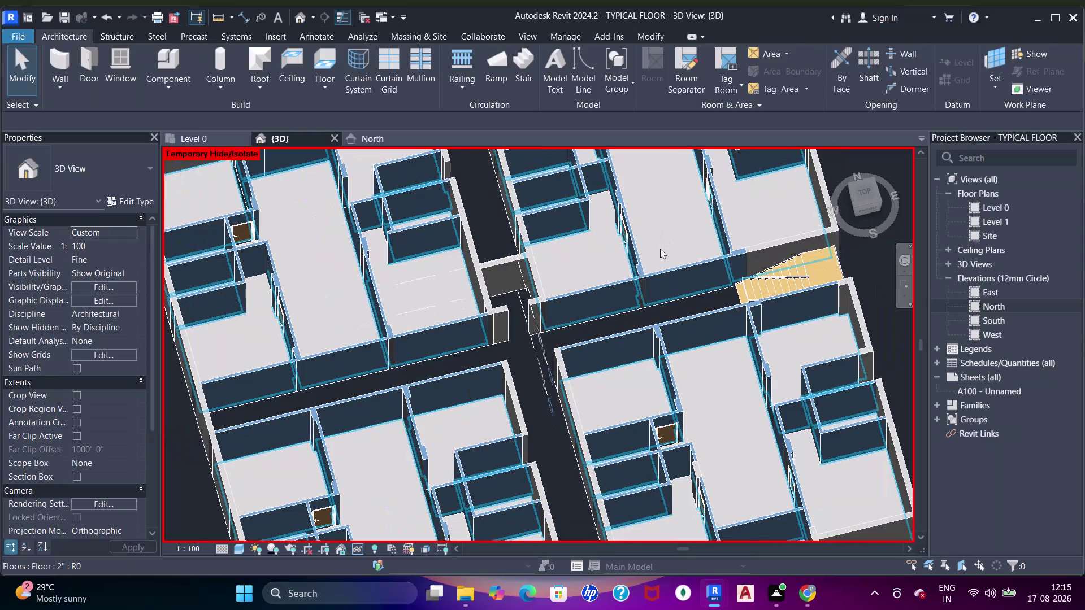
Pan and zoom around the isolated 3D floor model, selecting a floor slab.
middle_drag(654, 275, 651, 287)
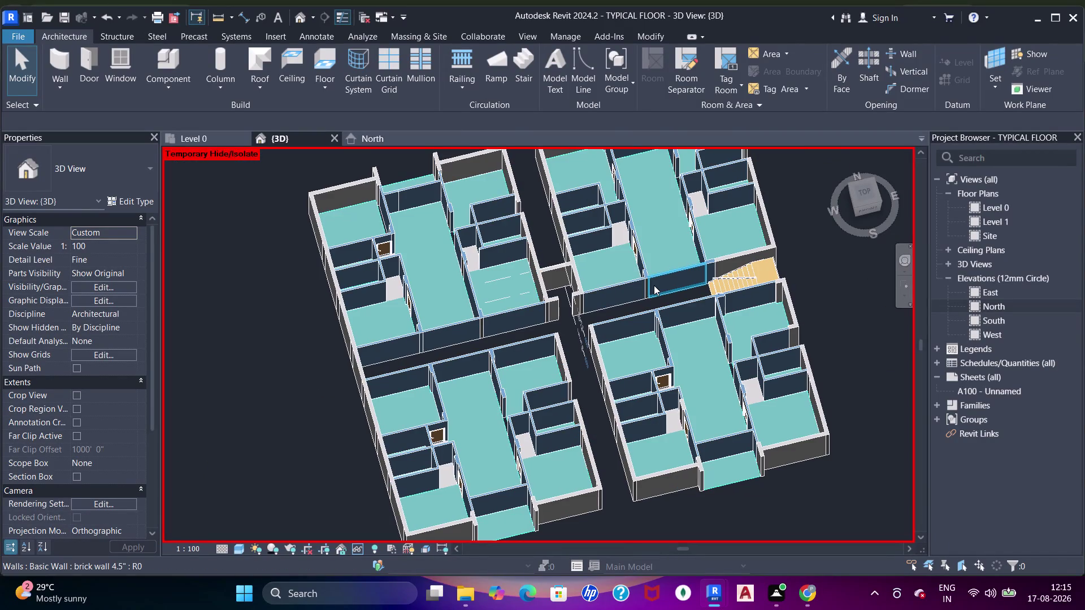
click(620, 234)
scroll(up, 3)
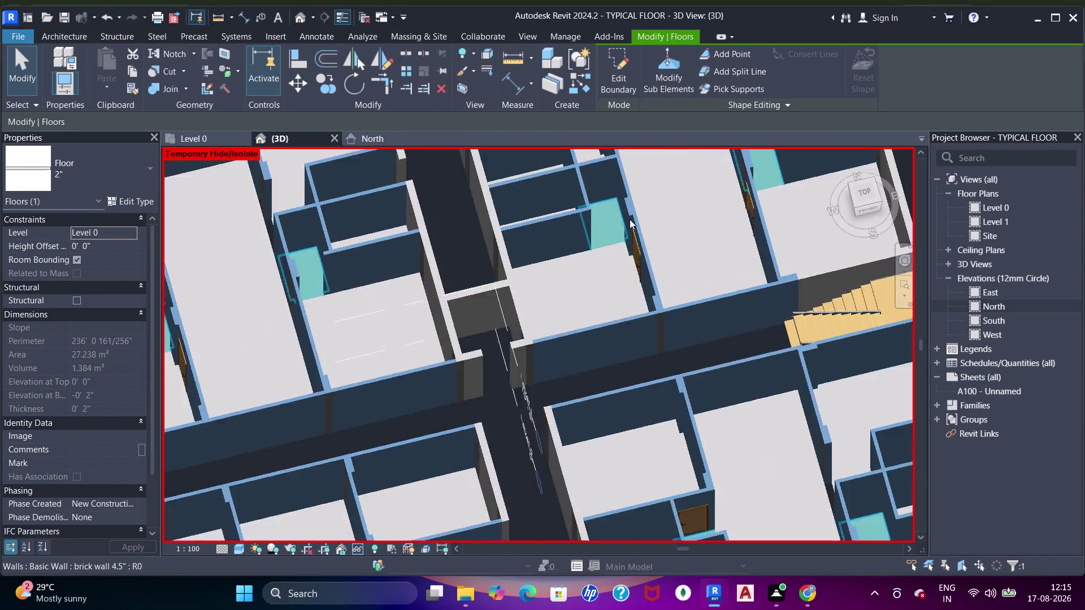
scroll(up, 3)
key(Escape)
scroll(up, 3)
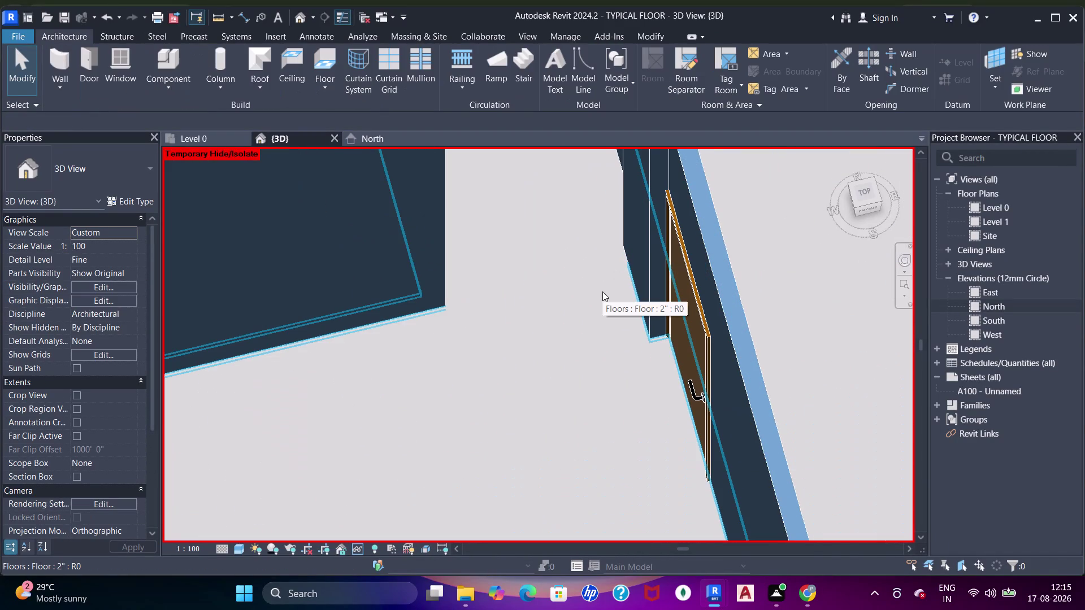
Start joining geometry and save the project from the reminder dialog.
key(j)
key(j)
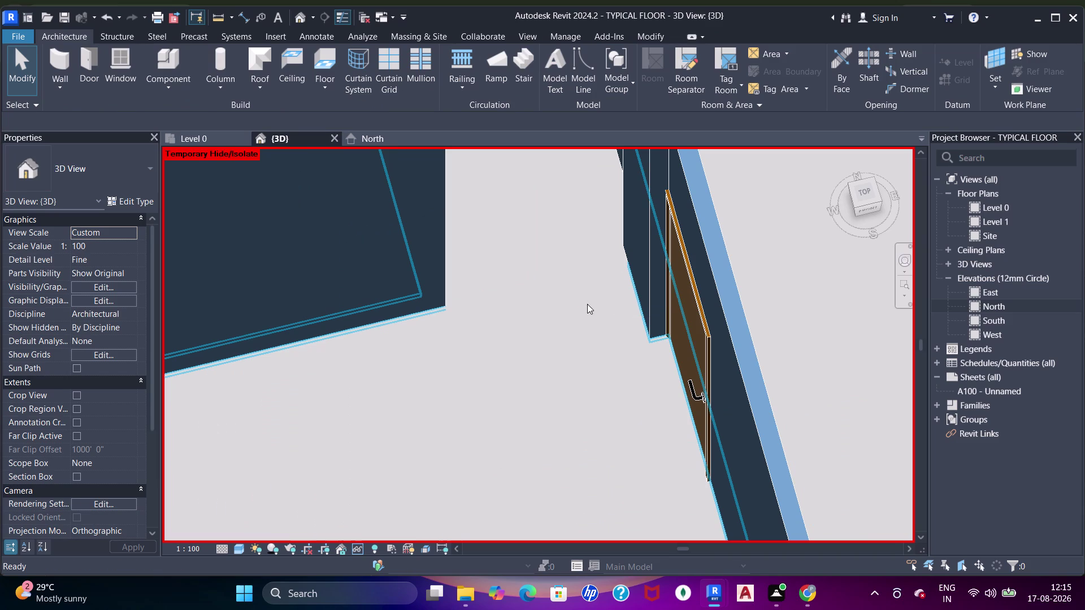
key(j)
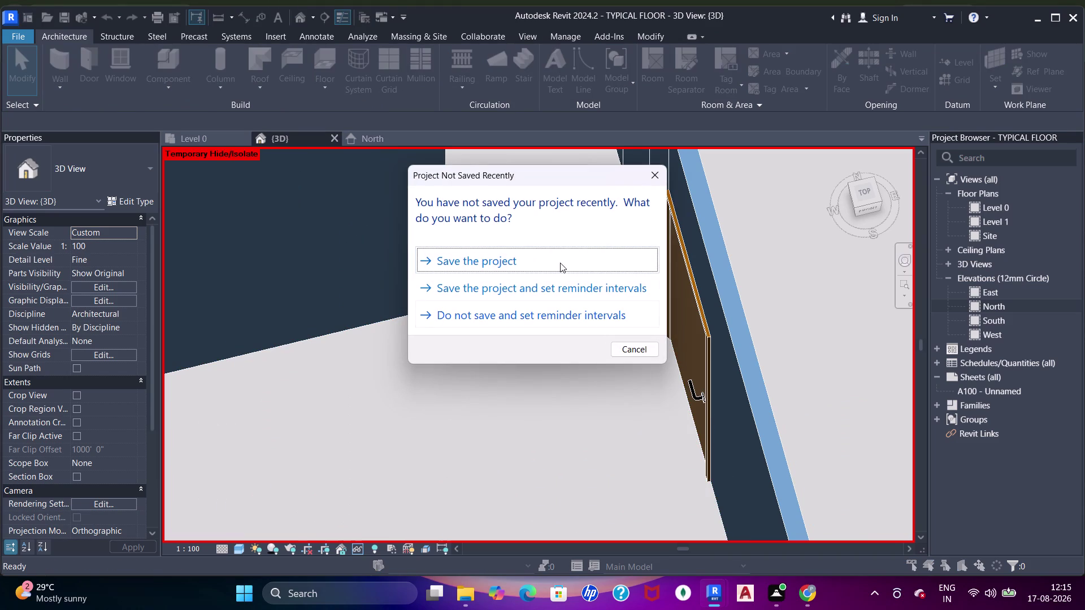
click(560, 263)
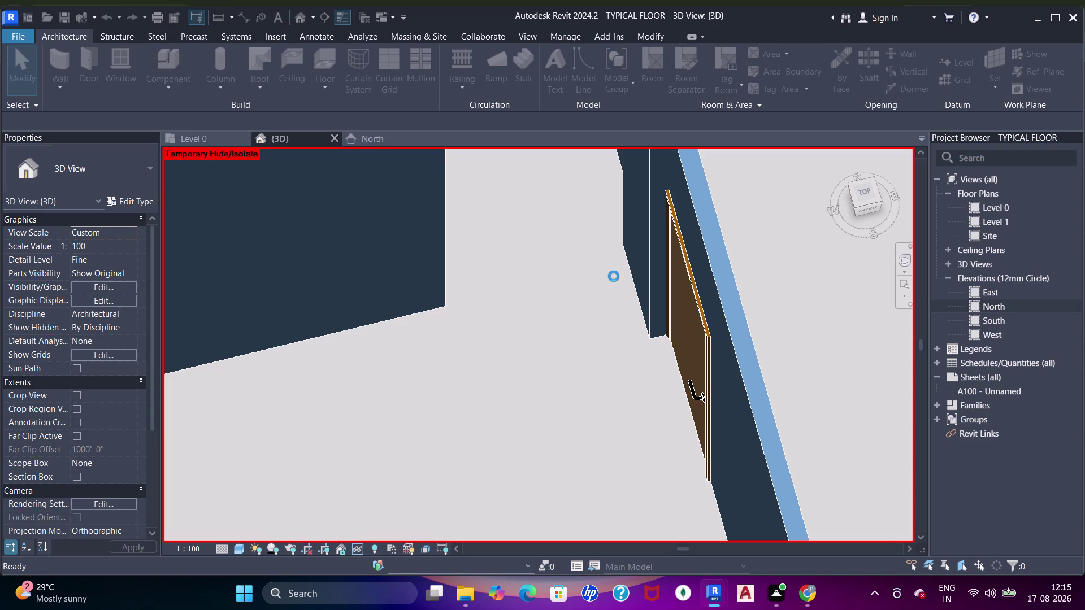
Join the floor slabs to the walls, exit Join, and open the Level 0 plan.
scroll(down, 3)
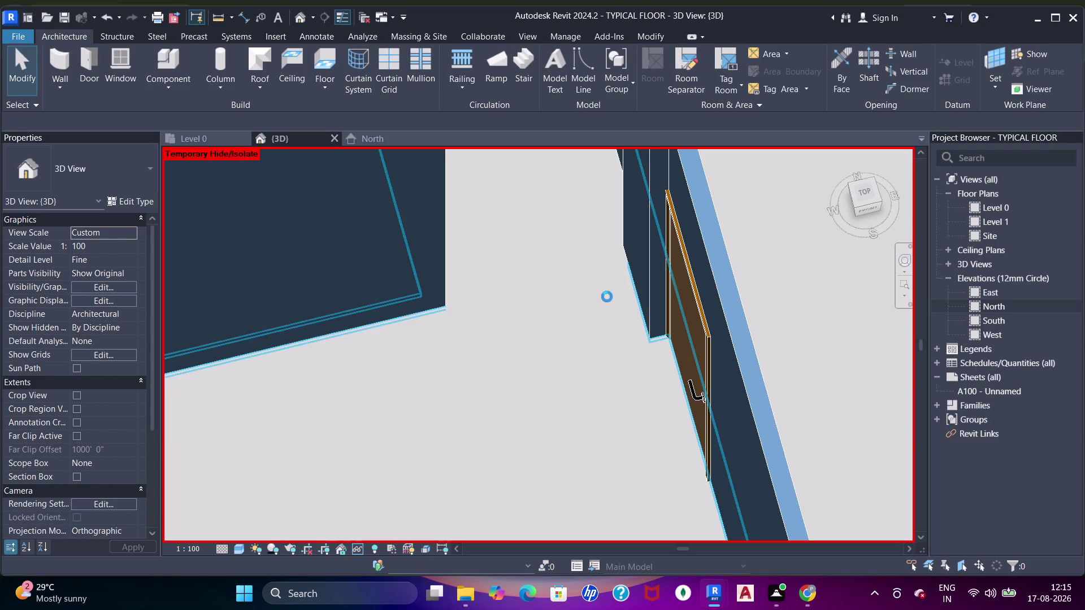
scroll(down, 3)
click(635, 256)
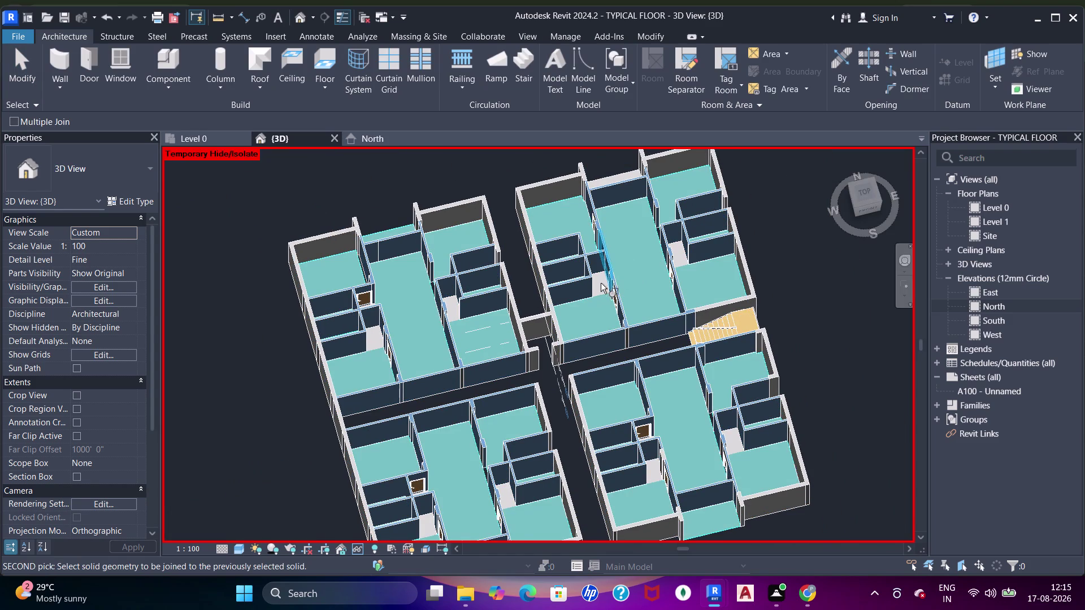
scroll(up, 3)
click(608, 324)
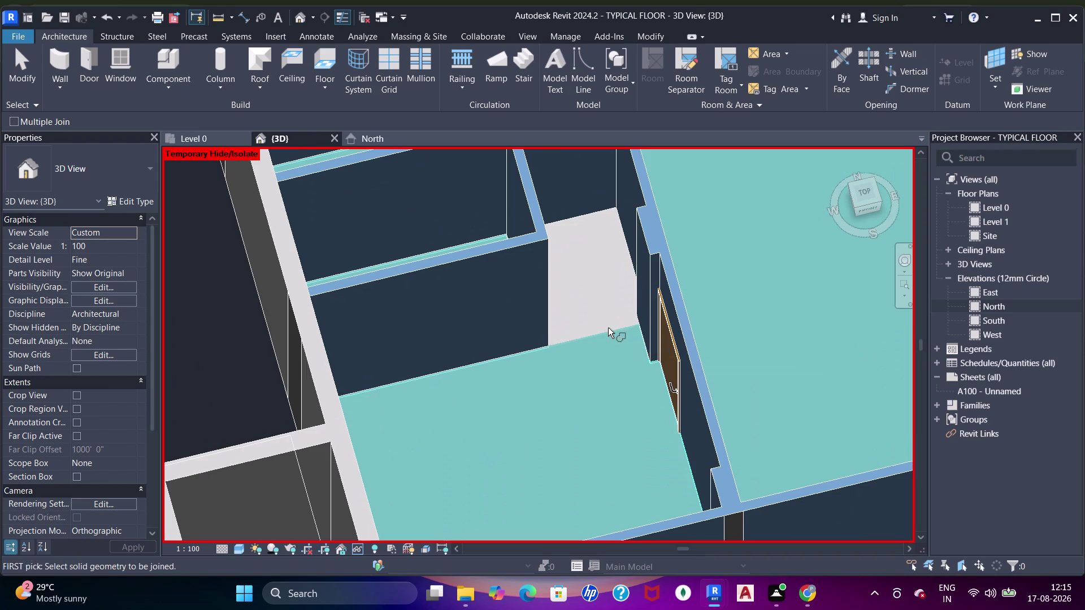
scroll(down, 3)
scroll(down, 3)
key(Escape)
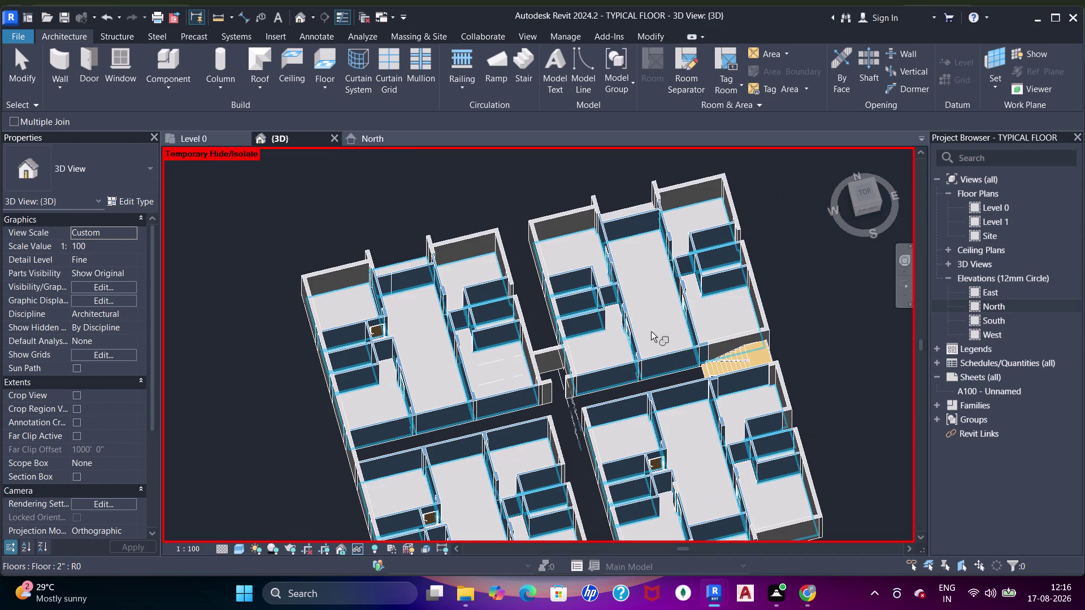
key(Escape)
key(Escape)
key(Escape)
click(195, 136)
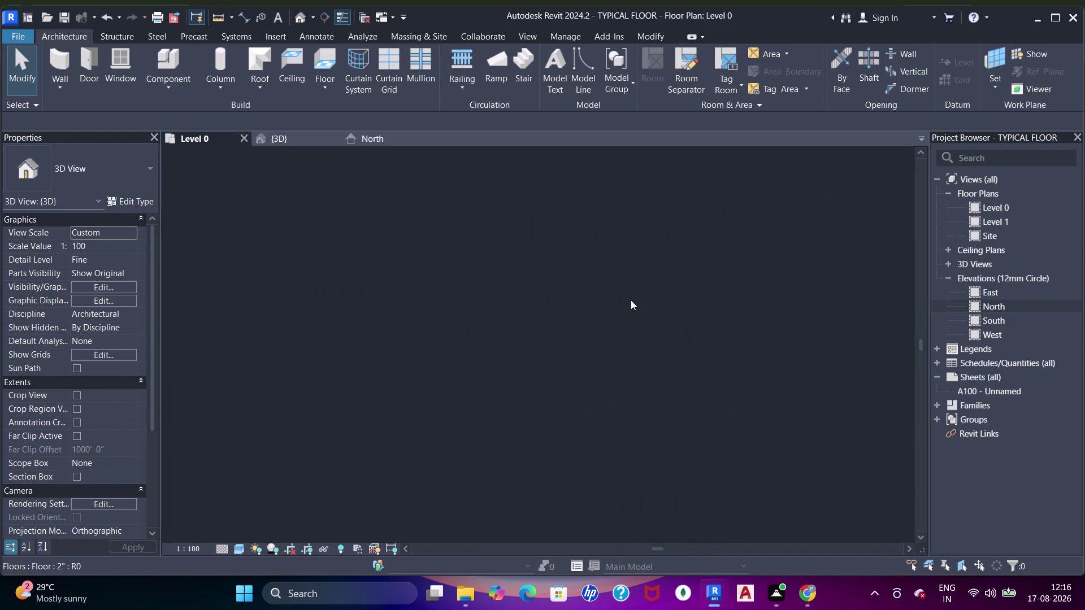
scroll(down, 3)
middle_drag(408, 315, 445, 341)
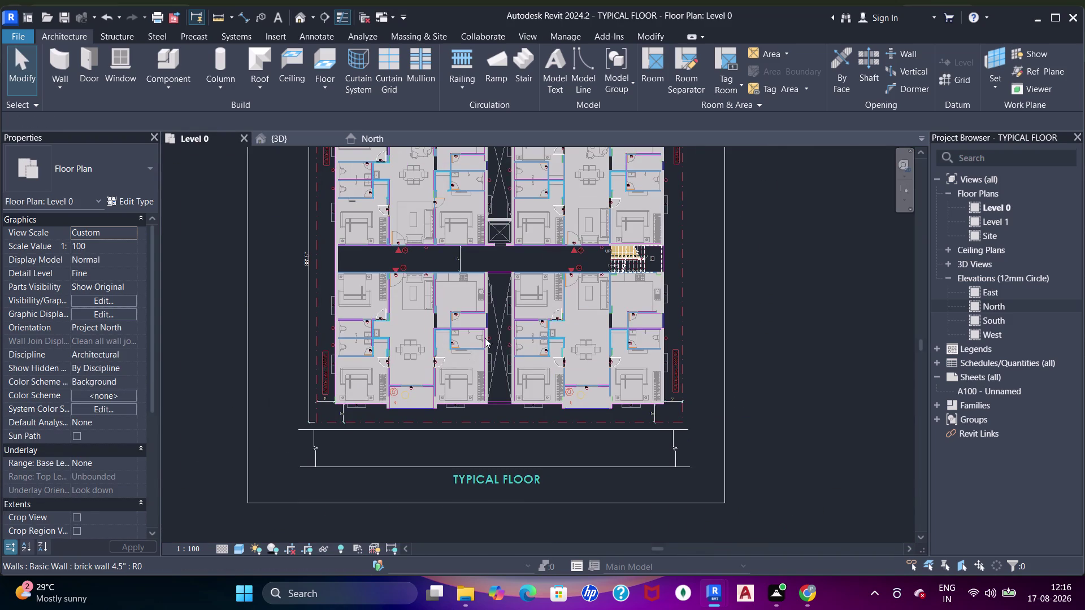
text(vg)
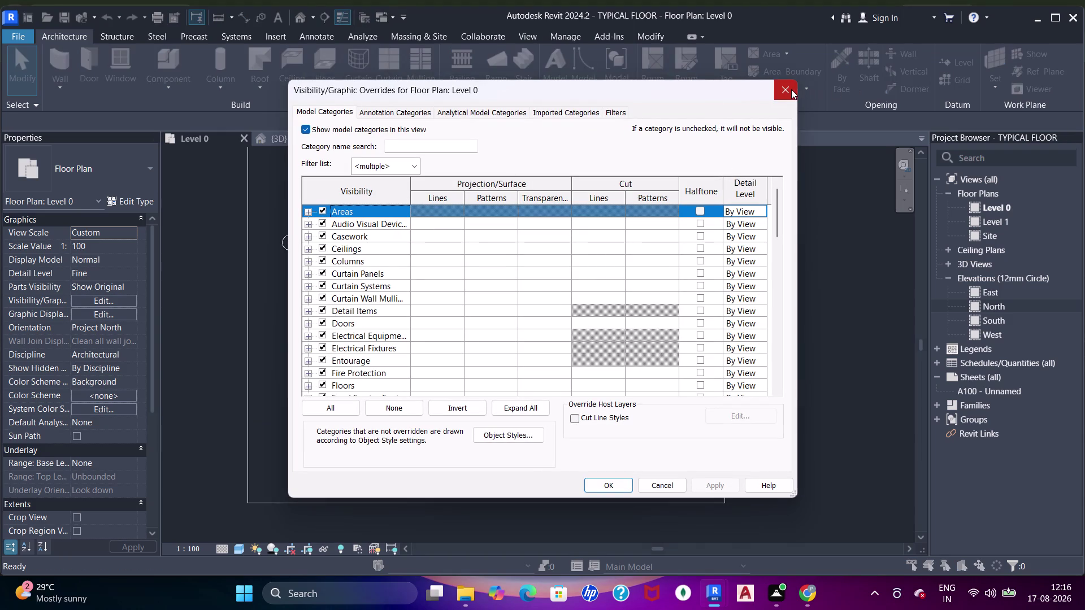
click(791, 89)
scroll(up, 3)
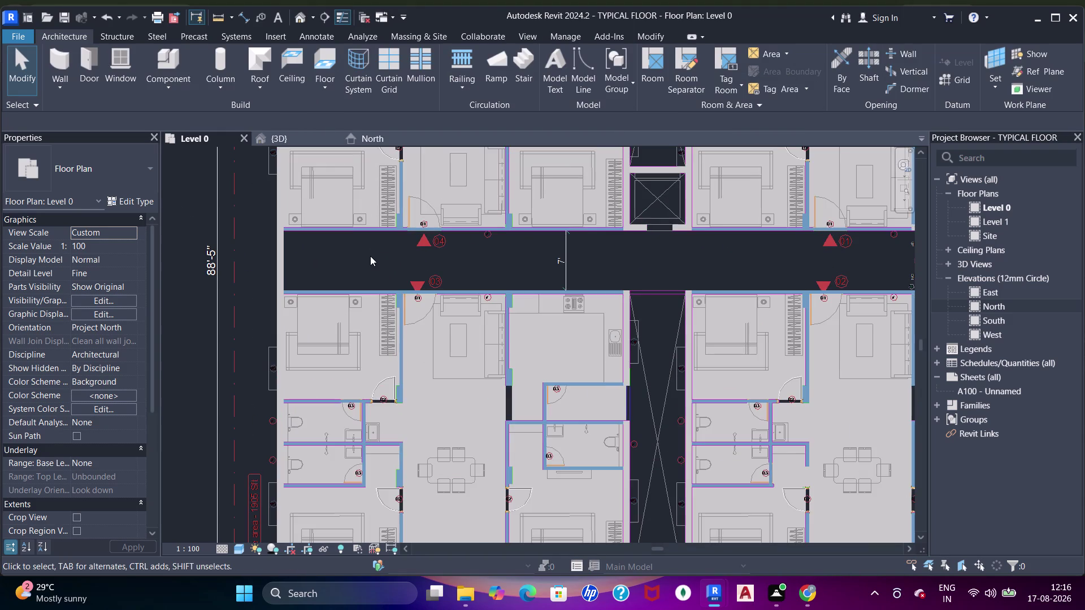
middle_drag(402, 259, 375, 276)
middle_drag(530, 272, 523, 278)
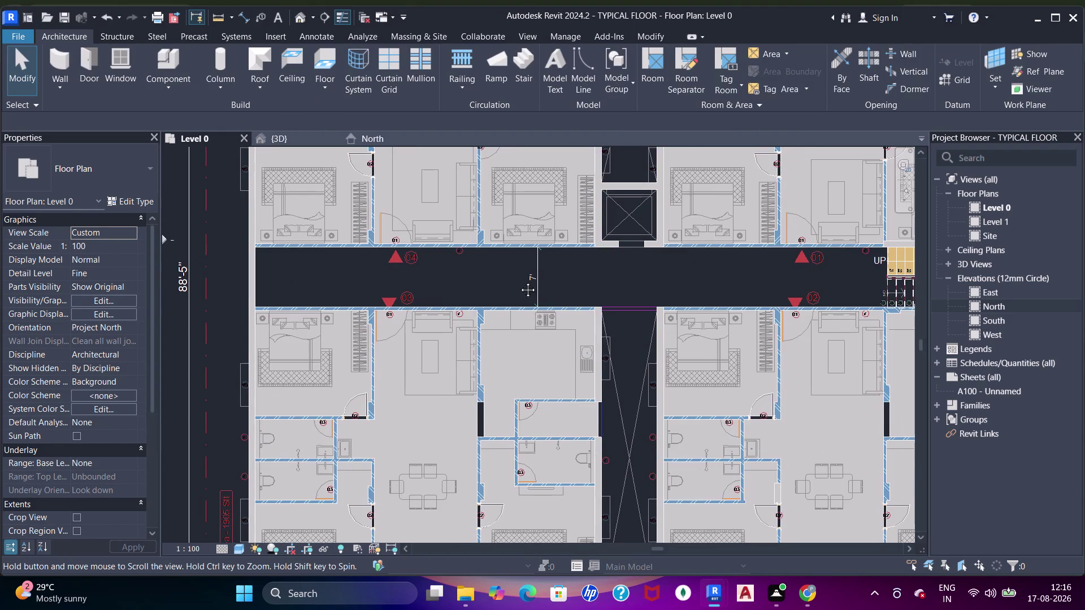
middle_drag(523, 278, 457, 348)
scroll(down, 3)
middle_drag(447, 306, 472, 321)
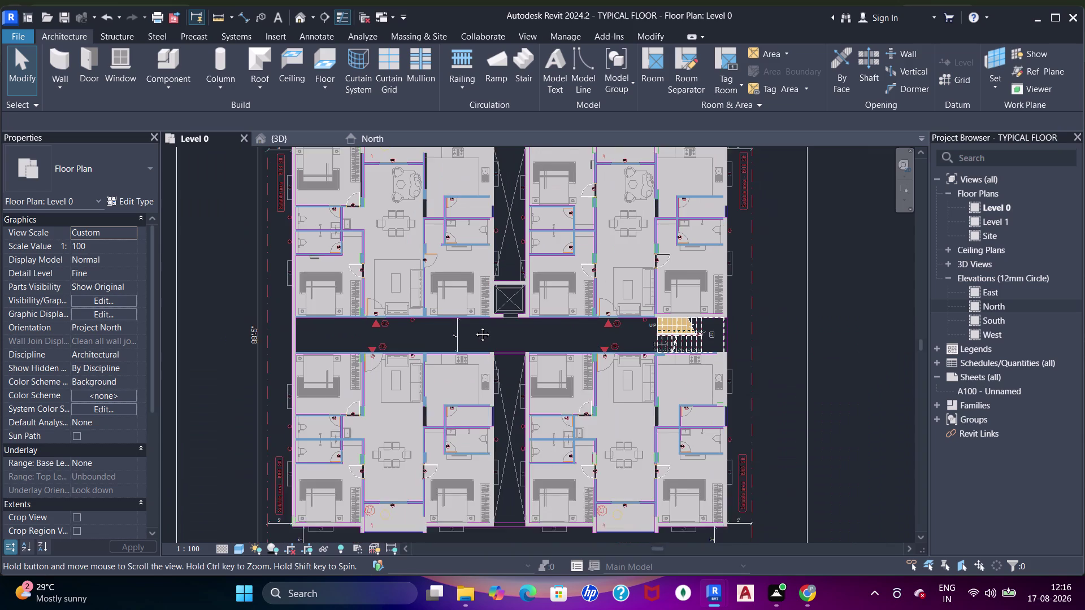
middle_drag(472, 321, 475, 328)
click(283, 143)
scroll(down, 3)
middle_drag(480, 304, 669, 168)
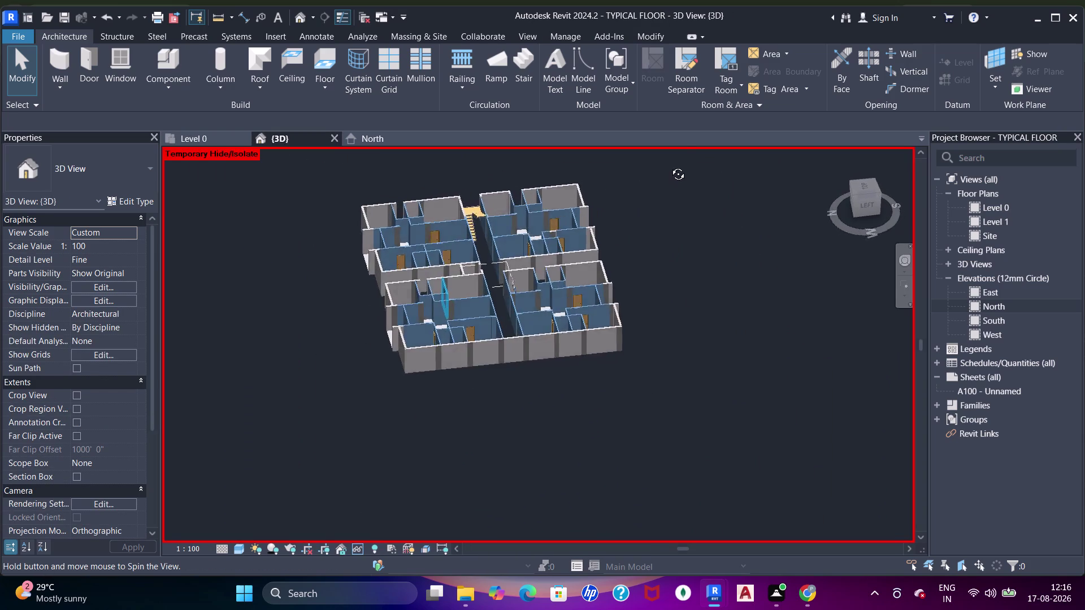
middle_drag(668, 167, 463, 231)
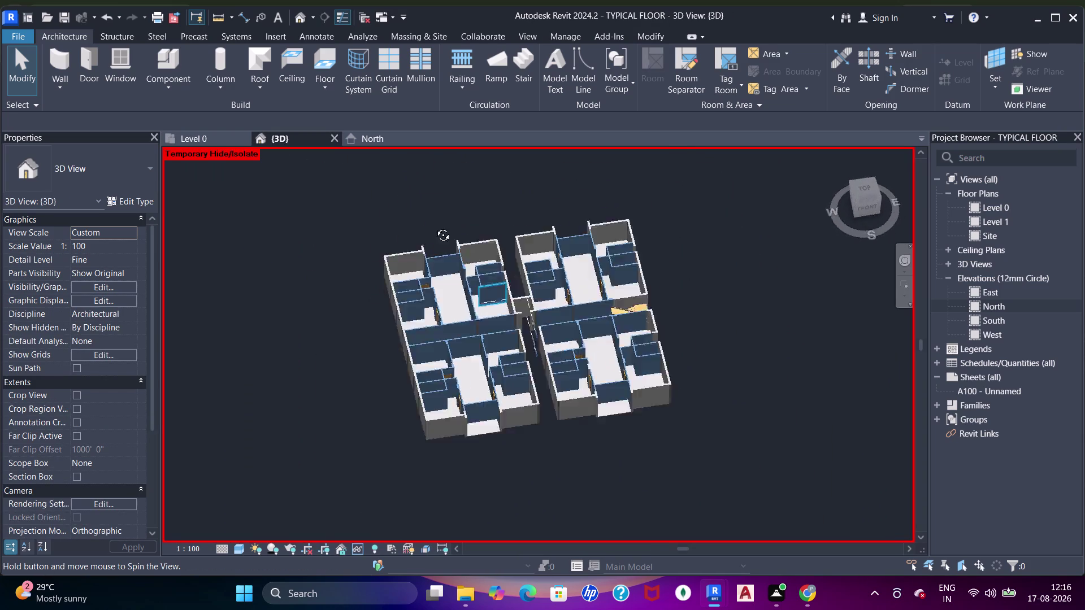
middle_drag(464, 231, 358, 190)
middle_drag(590, 358, 470, 249)
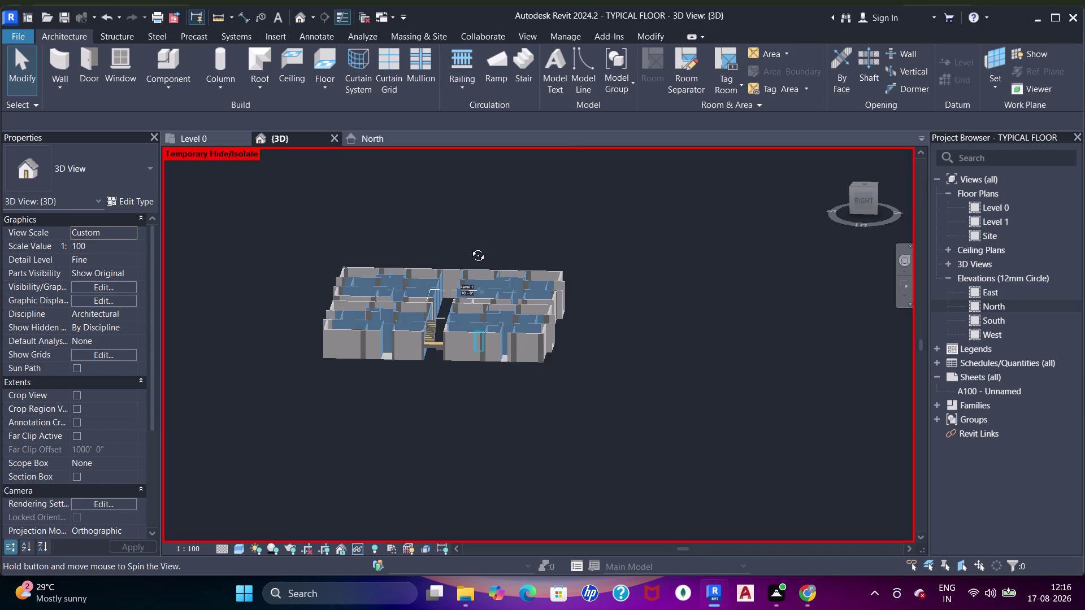
middle_drag(470, 250, 483, 207)
middle_drag(479, 237, 482, 243)
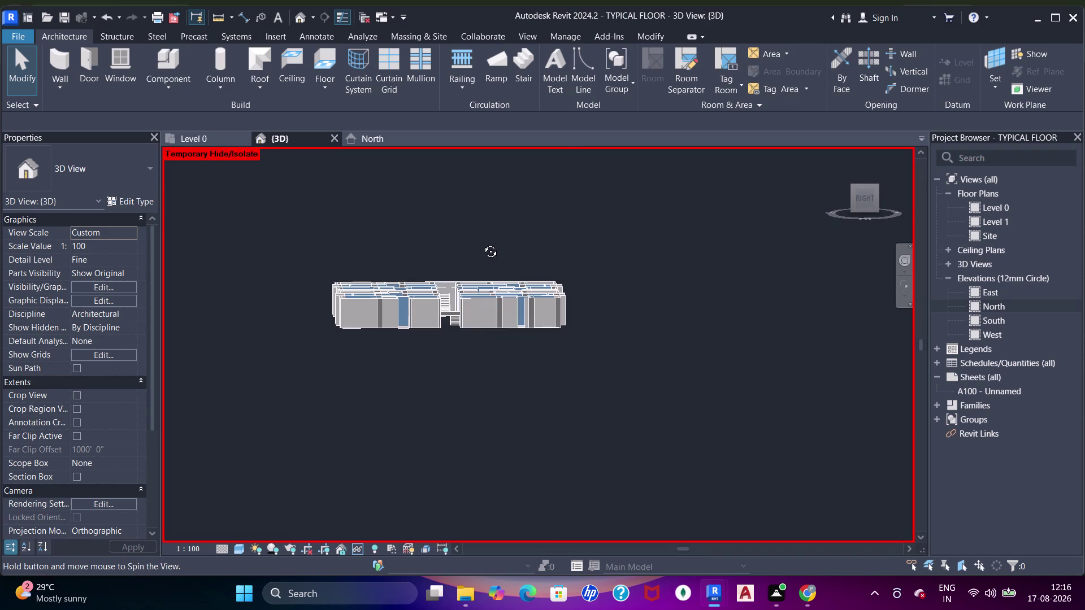
middle_drag(482, 242, 477, 329)
middle_drag(432, 348, 536, 365)
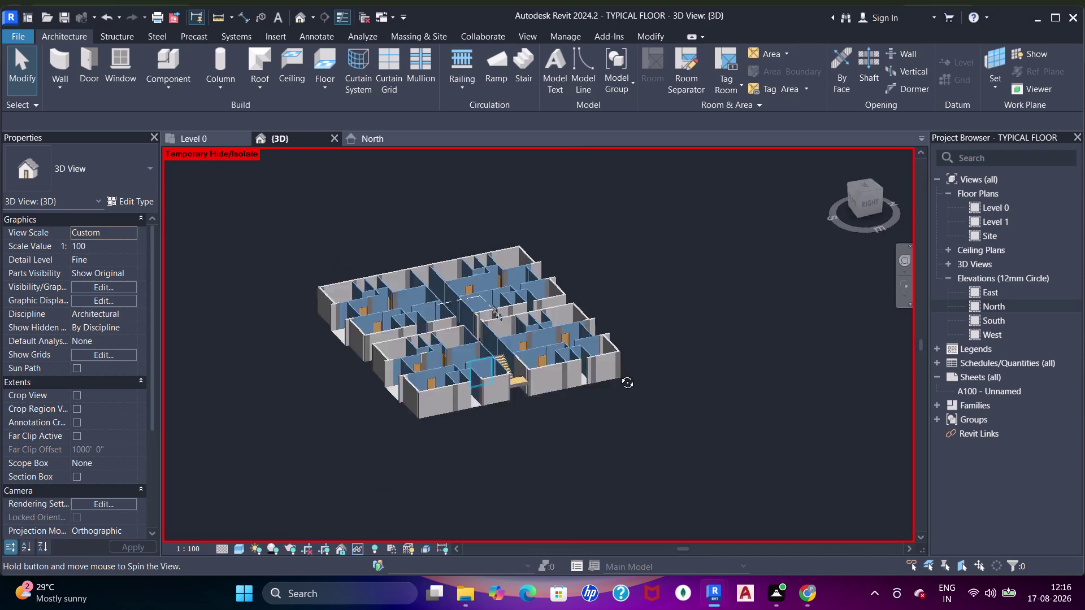
middle_drag(537, 366, 760, 344)
click(175, 130)
click(187, 137)
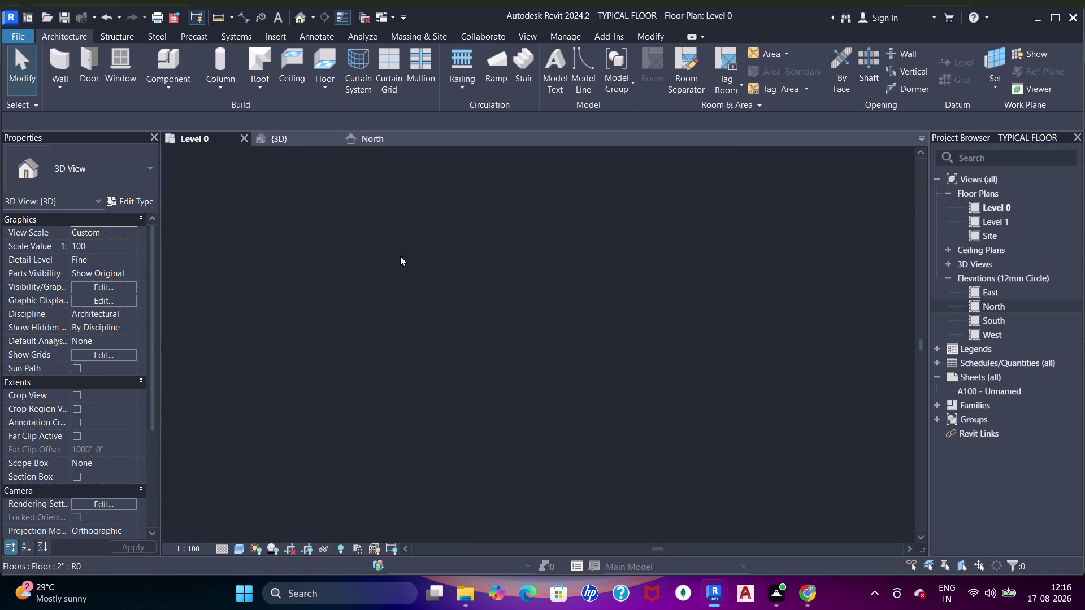
In Visibility/Graphics (VG), filter categories by 'flo', uncheck Floors, and confirm.
text(vg)
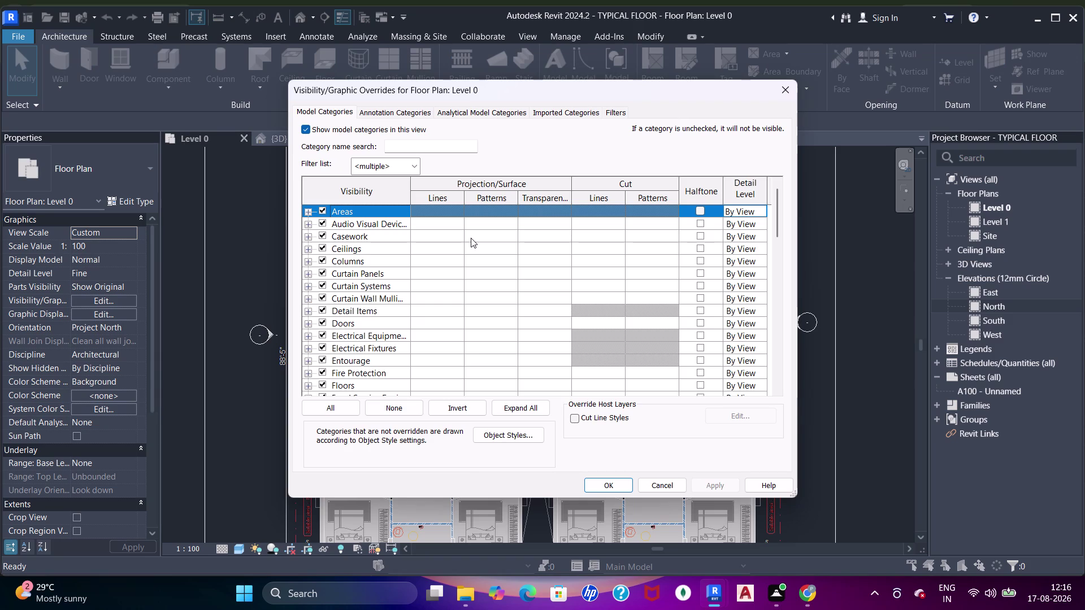
click(447, 145)
key(f)
key(k)
key(BackSpace)
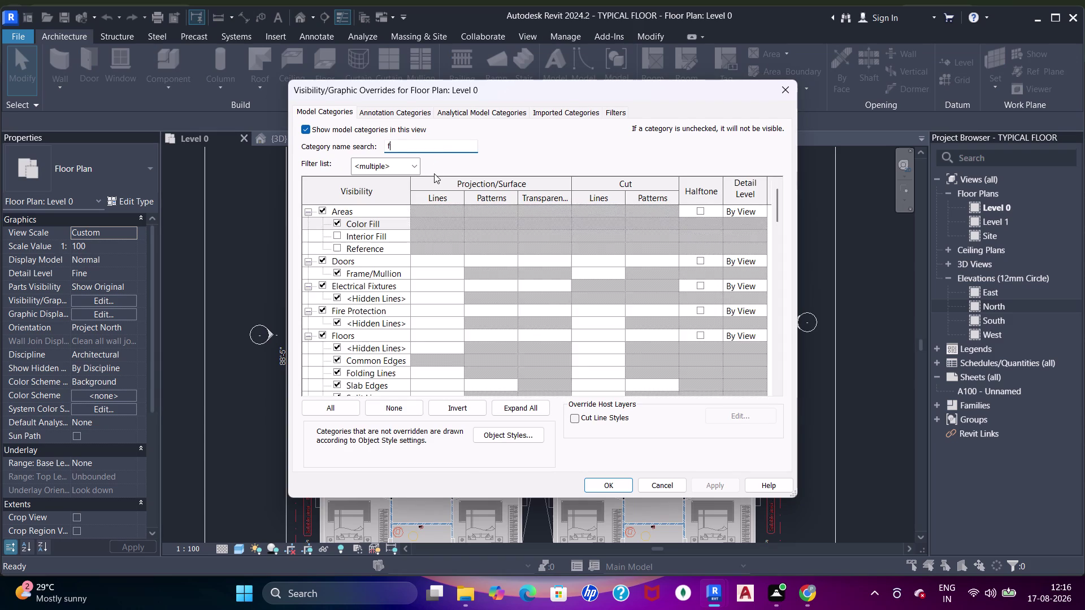
key(l)
key(o)
click(325, 210)
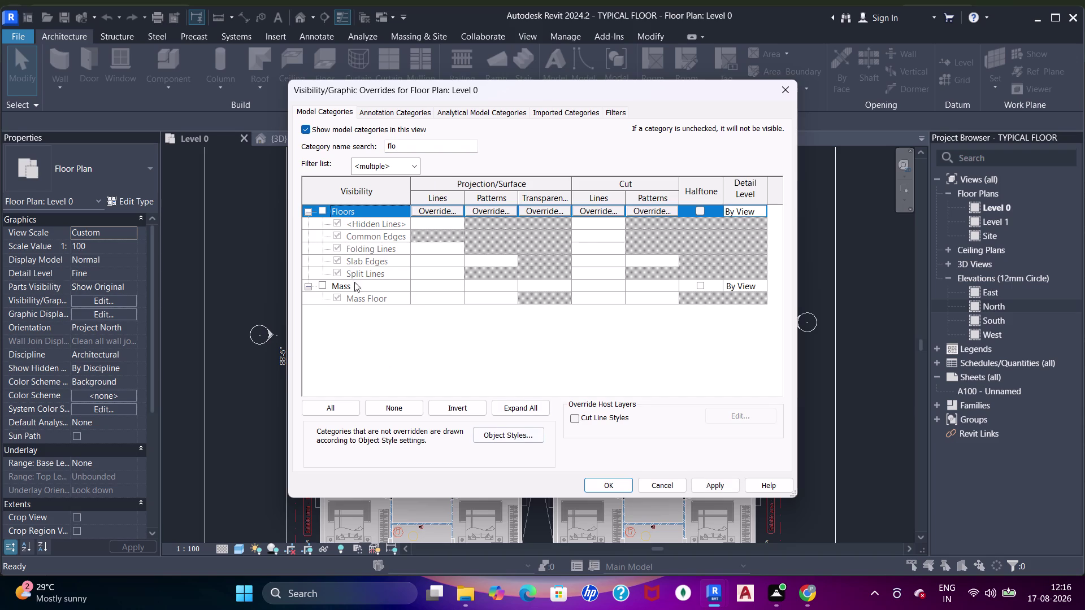
click(606, 490)
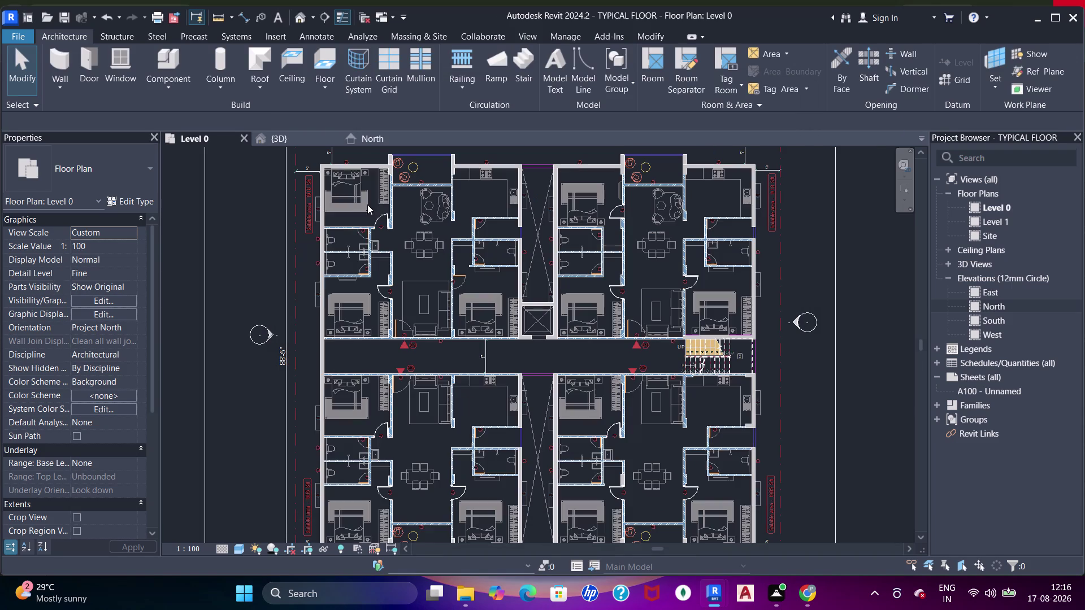
Zoom and pan the Level 0 plan to centre the bathroom entrance door.
scroll(up, 3)
middle_drag(402, 191, 405, 261)
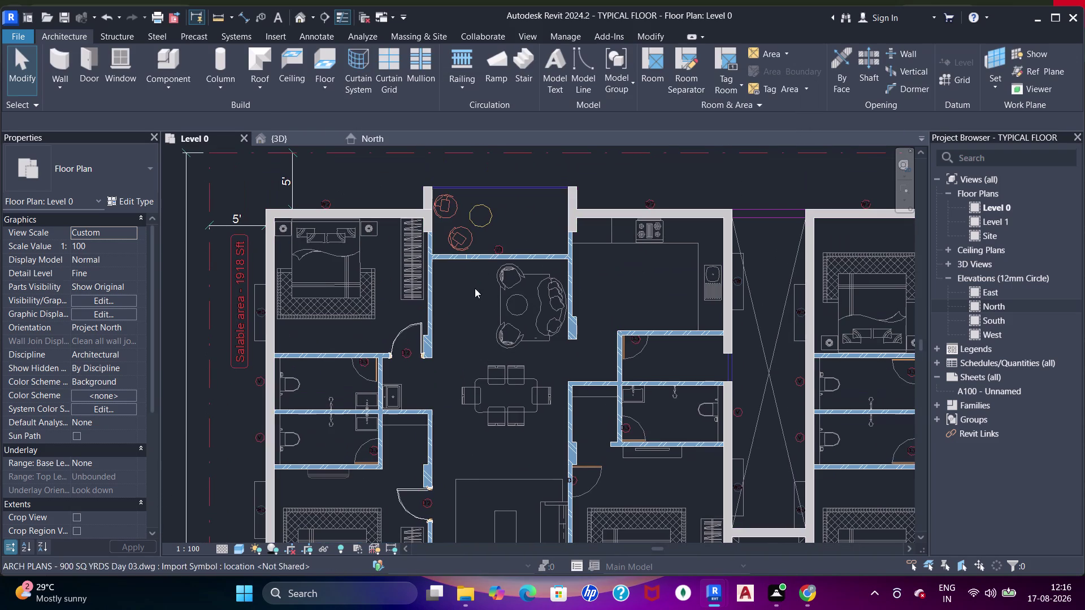
middle_drag(469, 348, 462, 306)
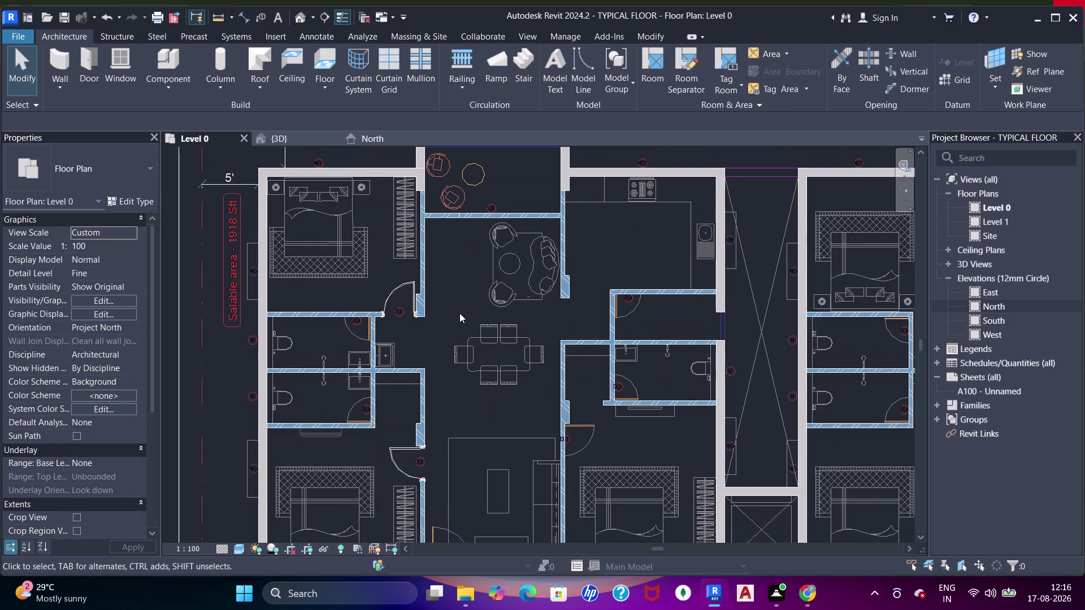
scroll(up, 3)
middle_drag(461, 300, 468, 378)
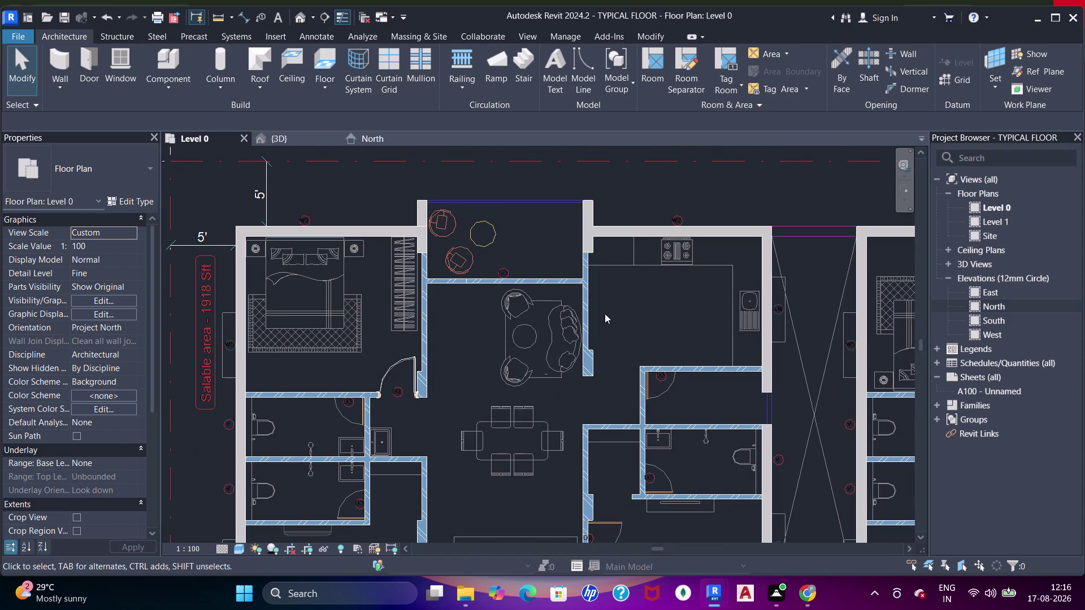
middle_drag(451, 379, 474, 287)
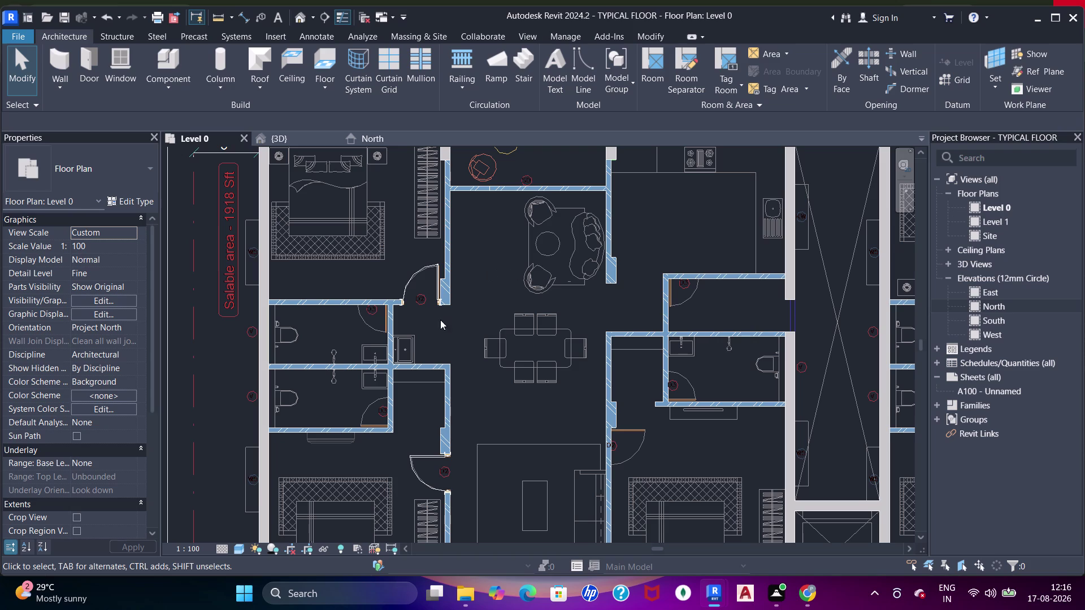
middle_drag(445, 309, 448, 287)
scroll(up, 3)
middle_drag(433, 275, 458, 249)
Clear the selection and start the Door tool with the Doors_IntSgl 3' type.
key(Escape)
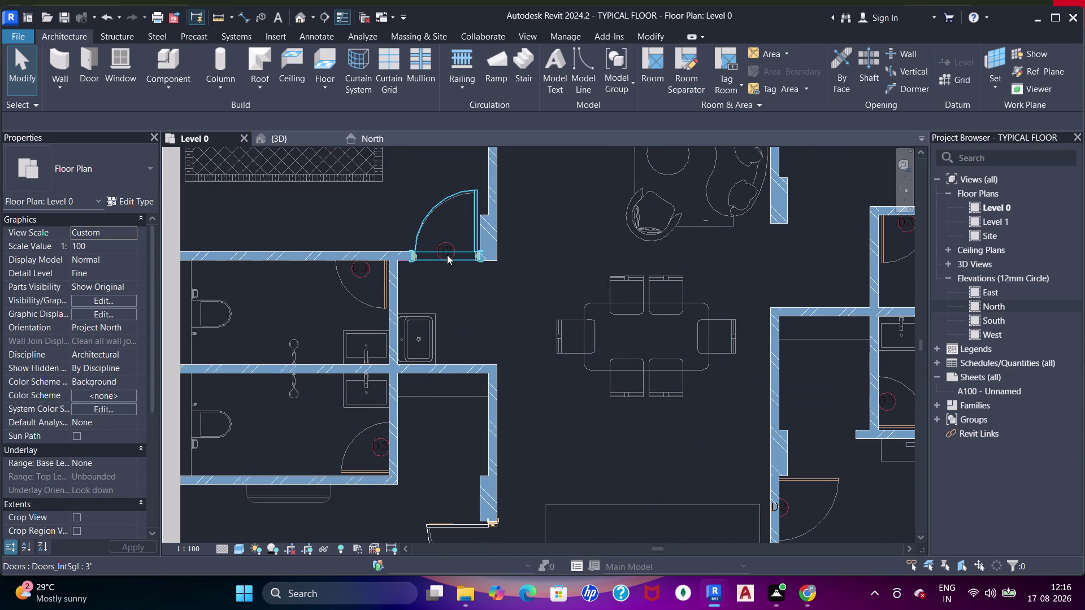
key(Escape)
key(Escape)
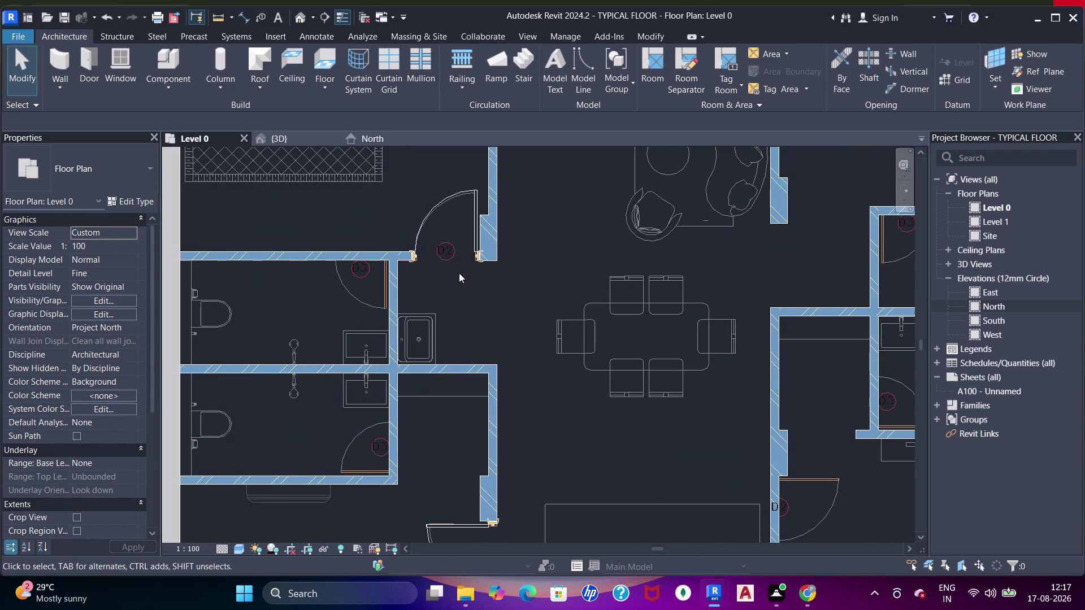
key(w)
key(f)
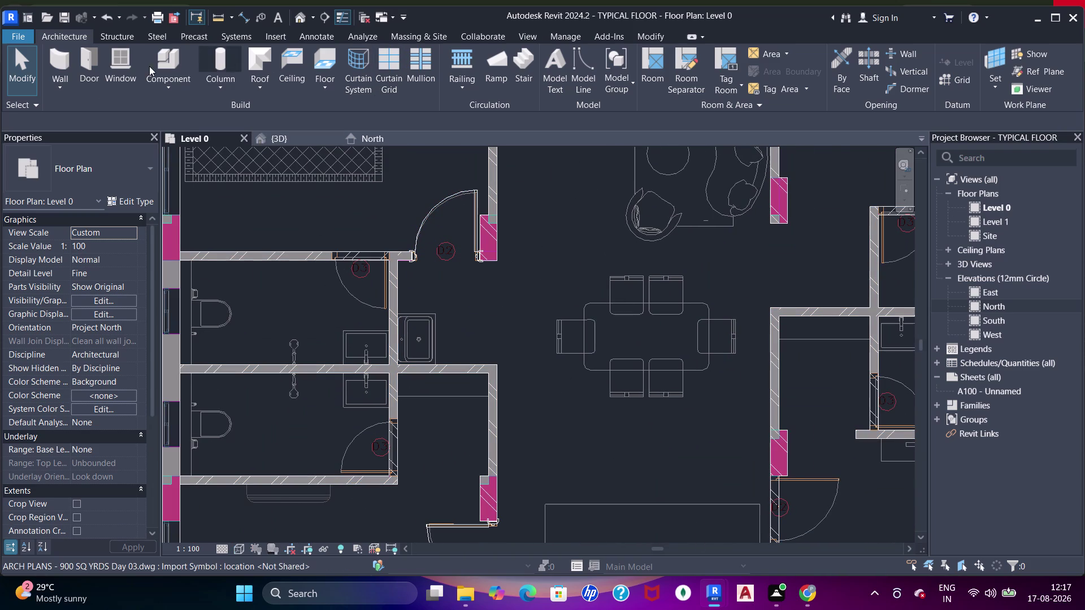
click(126, 63)
key(Escape)
click(87, 60)
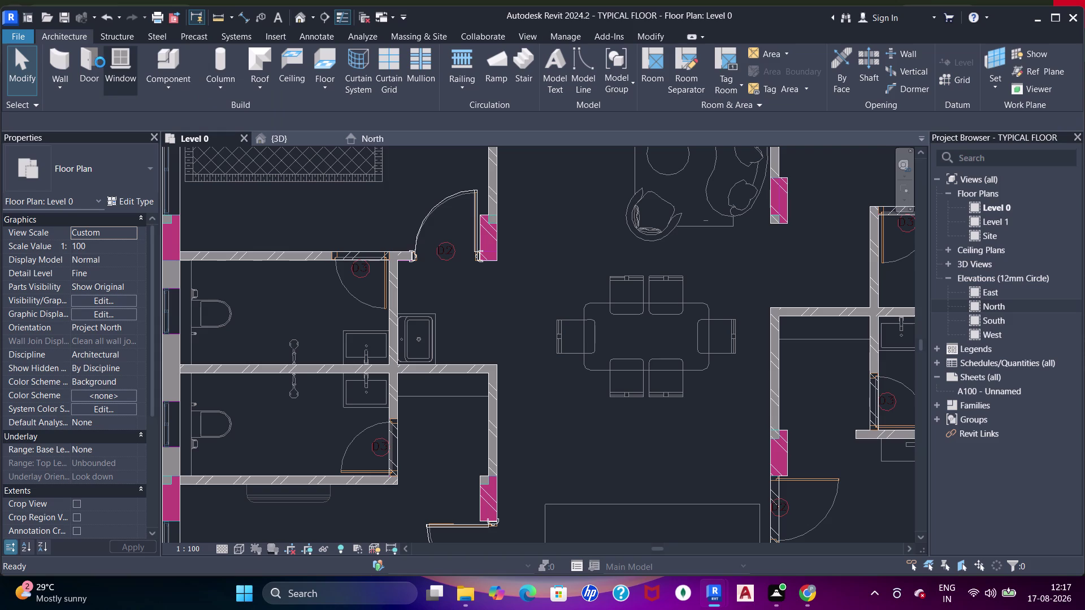
key(Escape)
key(Escape)
click(87, 59)
click(138, 202)
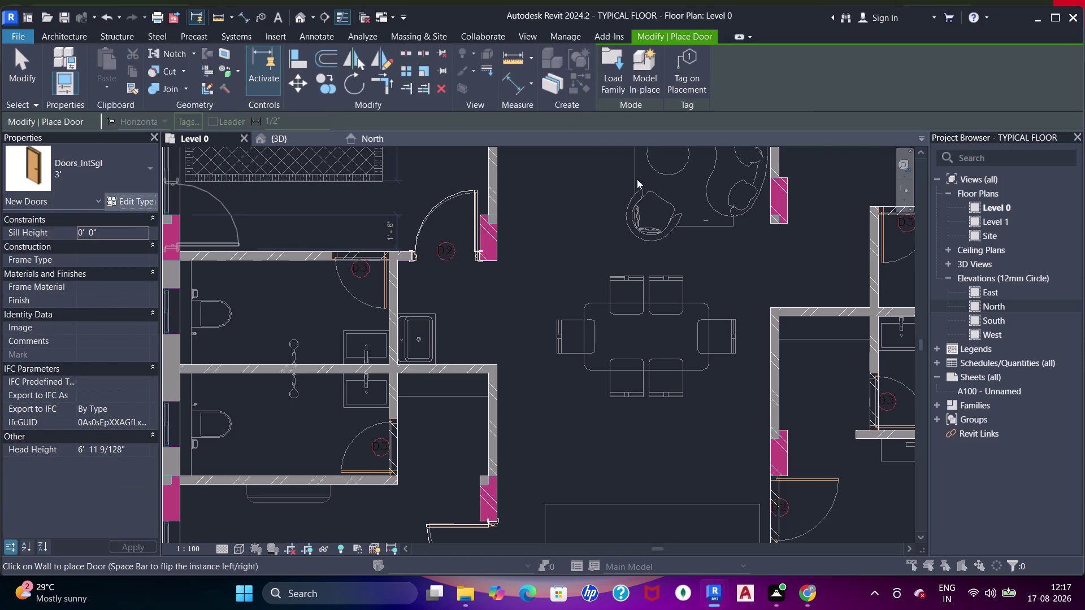
Duplicate the door type as 2'6" with a Width of 2'6".
click(843, 128)
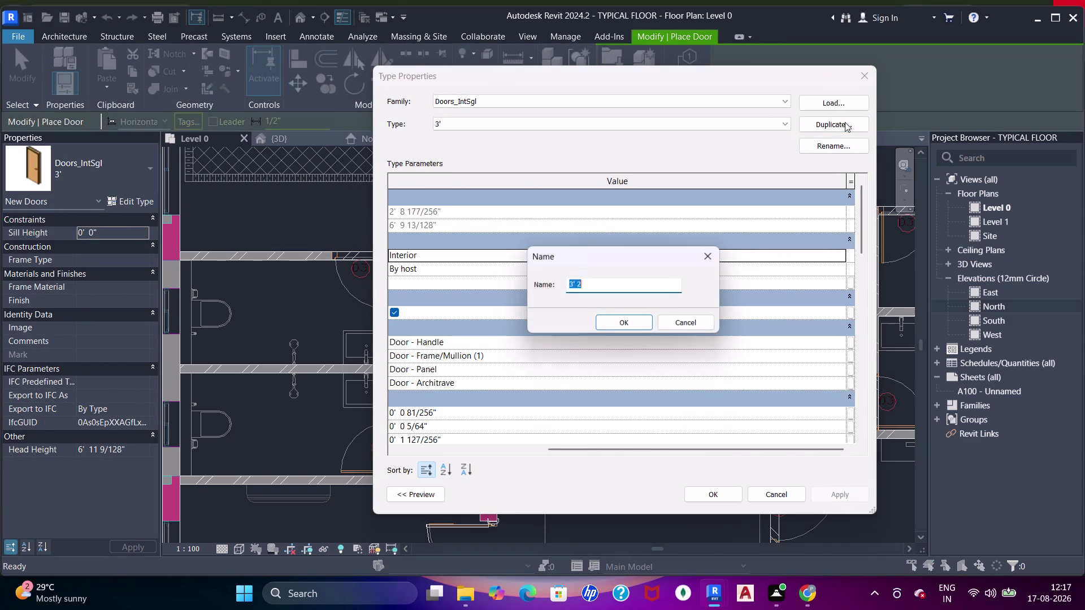
text(2'6")
key(Return)
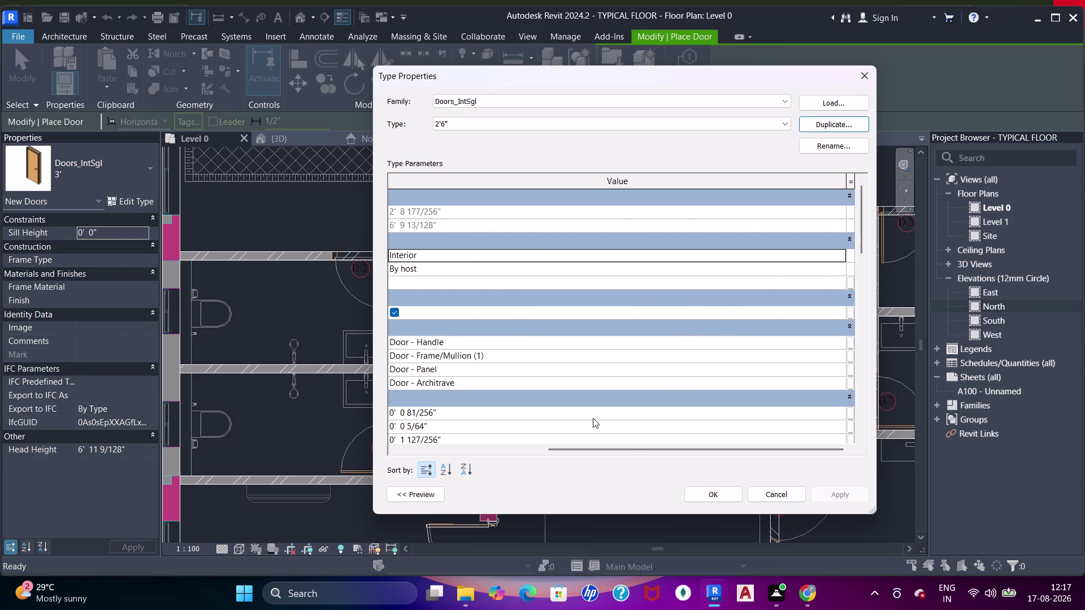
drag(583, 453, 420, 450)
scroll(down, 3)
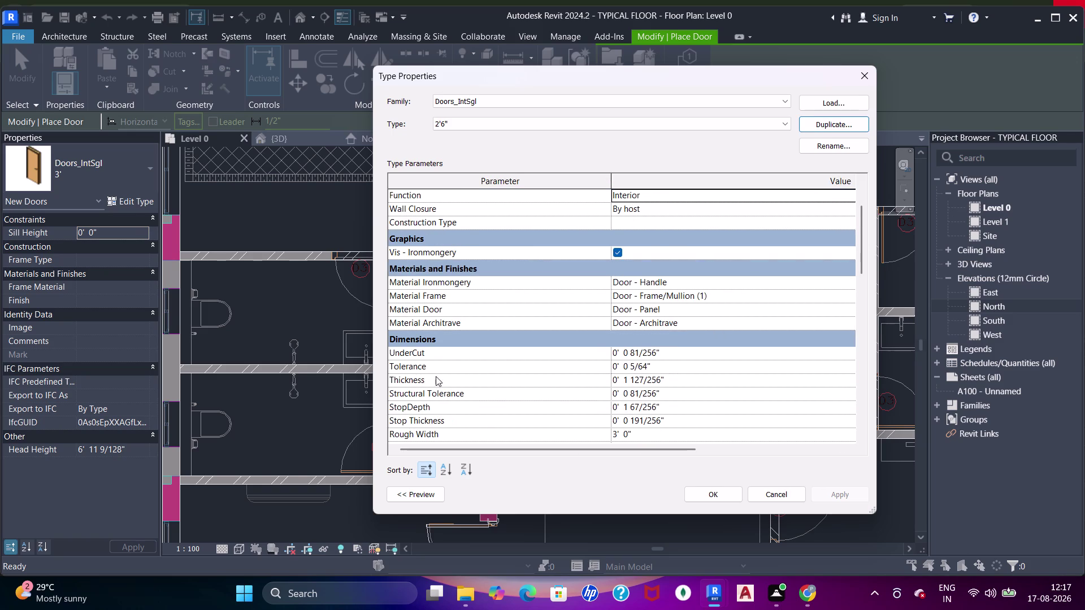
scroll(down, 3)
click(644, 368)
text(2)
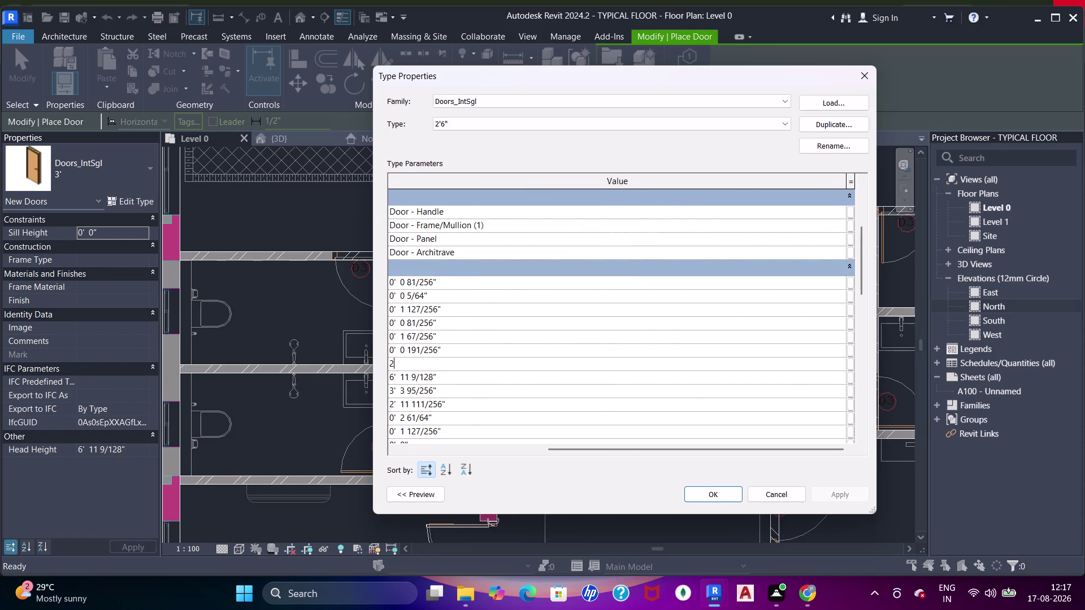
text('6")
key(Return)
click(859, 492)
click(712, 487)
click(740, 495)
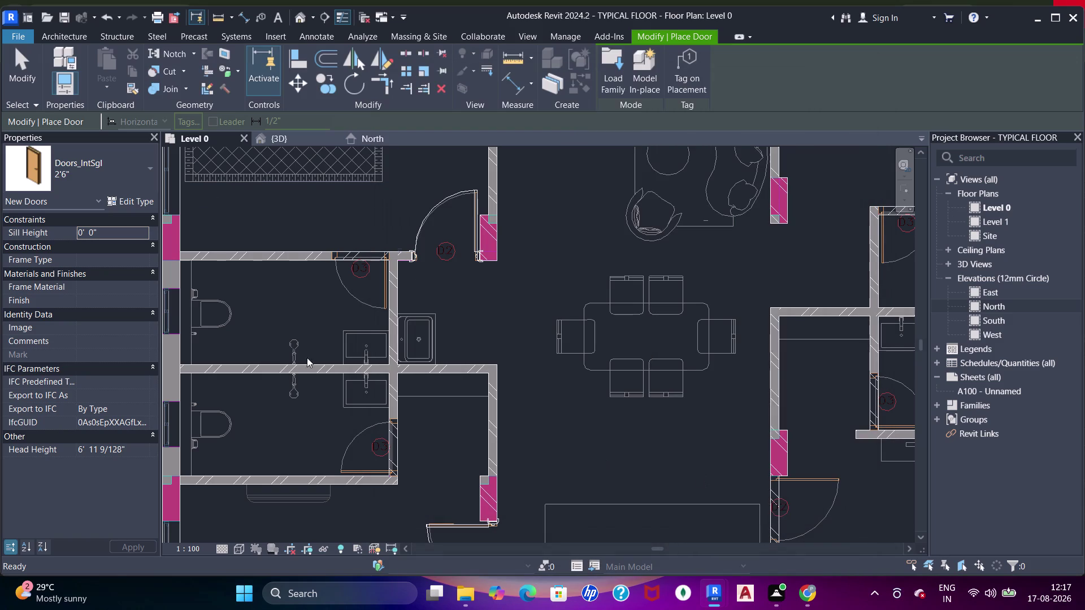
Place a flipped 2'6" door in the first bathroom wall.
middle_drag(333, 331, 351, 324)
scroll(up, 3)
middle_drag(398, 256, 423, 312)
scroll(up, 3)
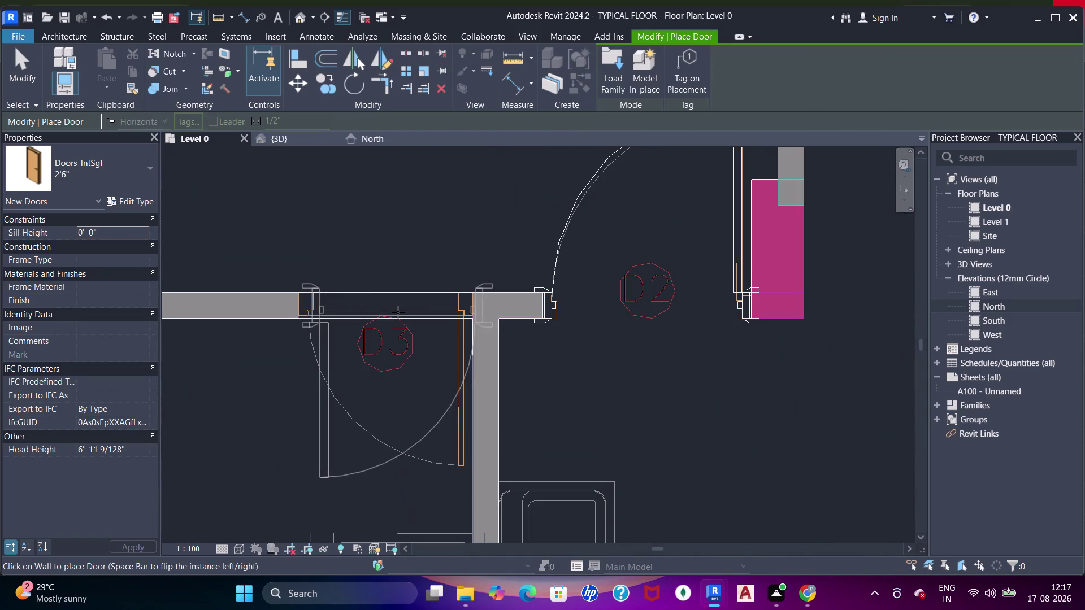
key(space)
scroll(up, 3)
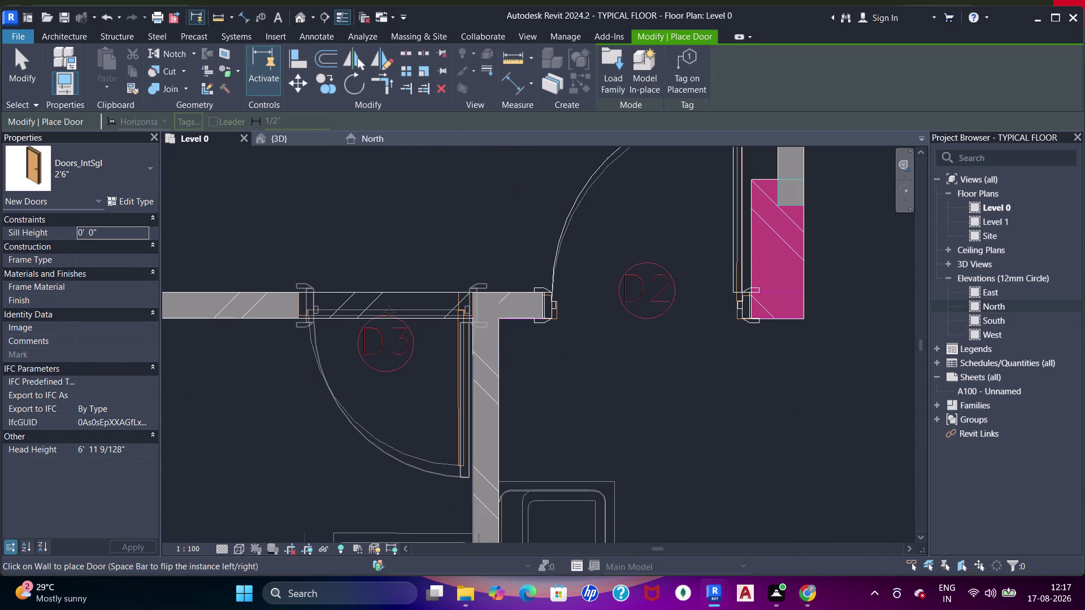
scroll(up, 3)
middle_drag(409, 324, 446, 336)
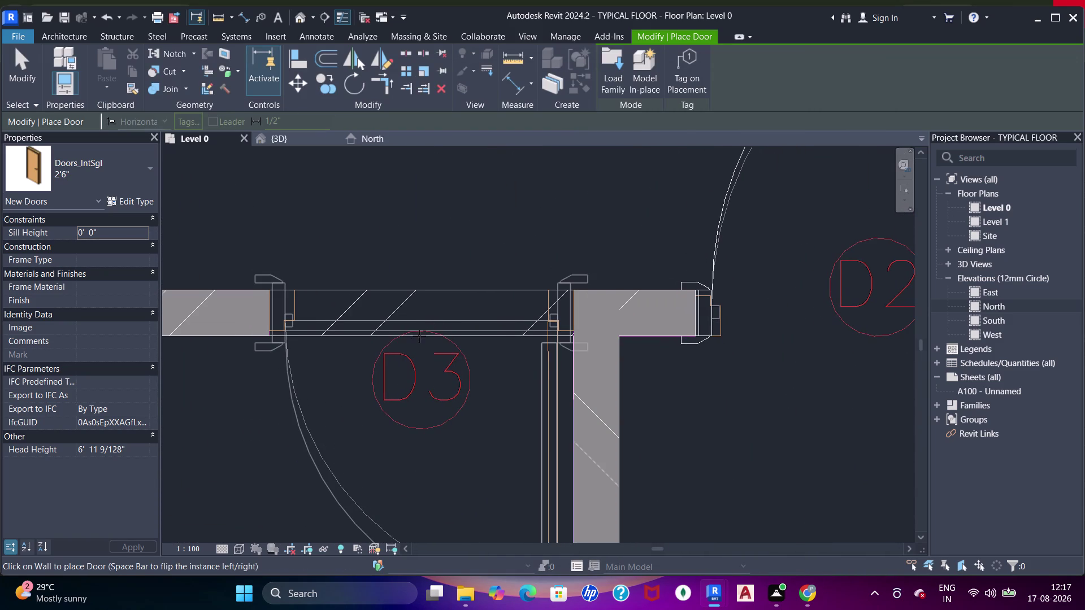
click(417, 337)
Place a second 2'6" door at the D3 bathroom opening.
scroll(down, 3)
middle_drag(472, 370, 485, 317)
middle_drag(485, 317, 491, 288)
scroll(down, 3)
middle_drag(490, 362, 499, 287)
scroll(down, 3)
middle_drag(498, 324, 497, 312)
scroll(up, 3)
middle_drag(492, 259, 499, 327)
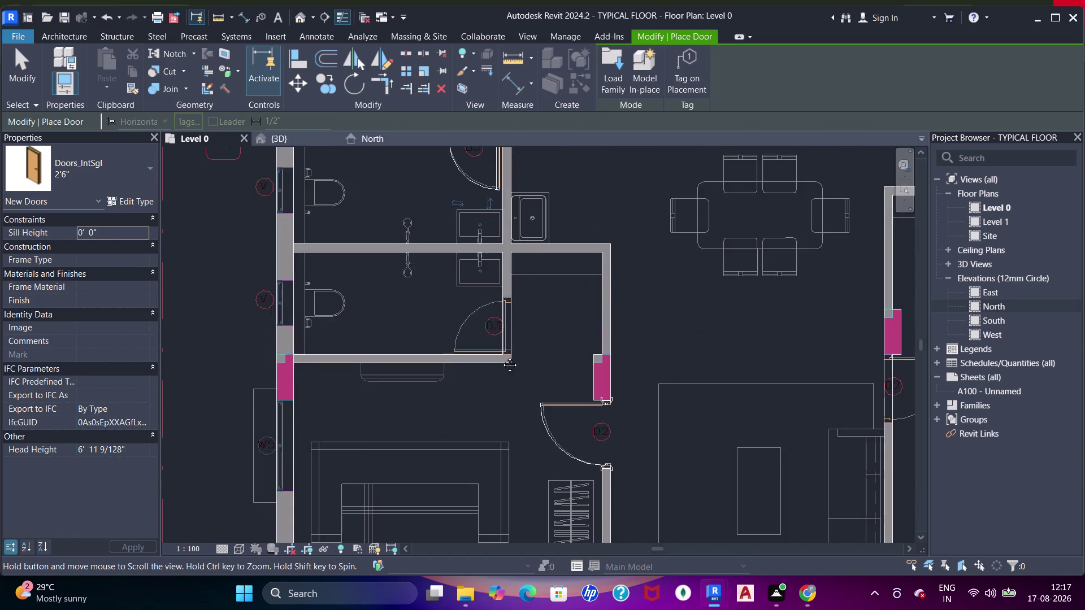
middle_drag(498, 327, 507, 439)
middle_drag(506, 441, 503, 276)
scroll(up, 3)
middle_drag(514, 279, 510, 480)
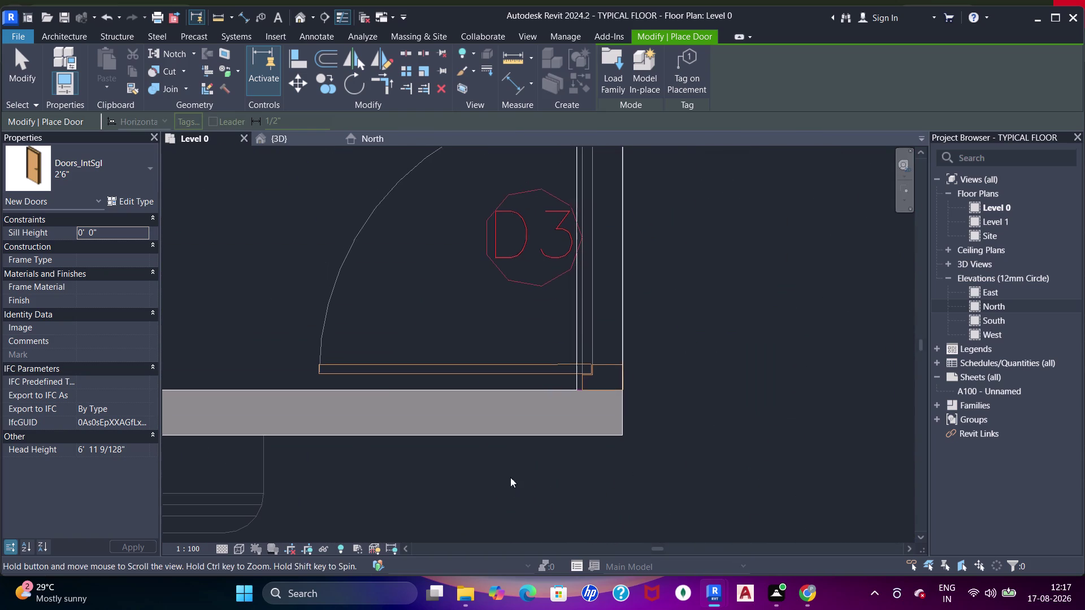
scroll(down, 3)
middle_drag(569, 402, 562, 469)
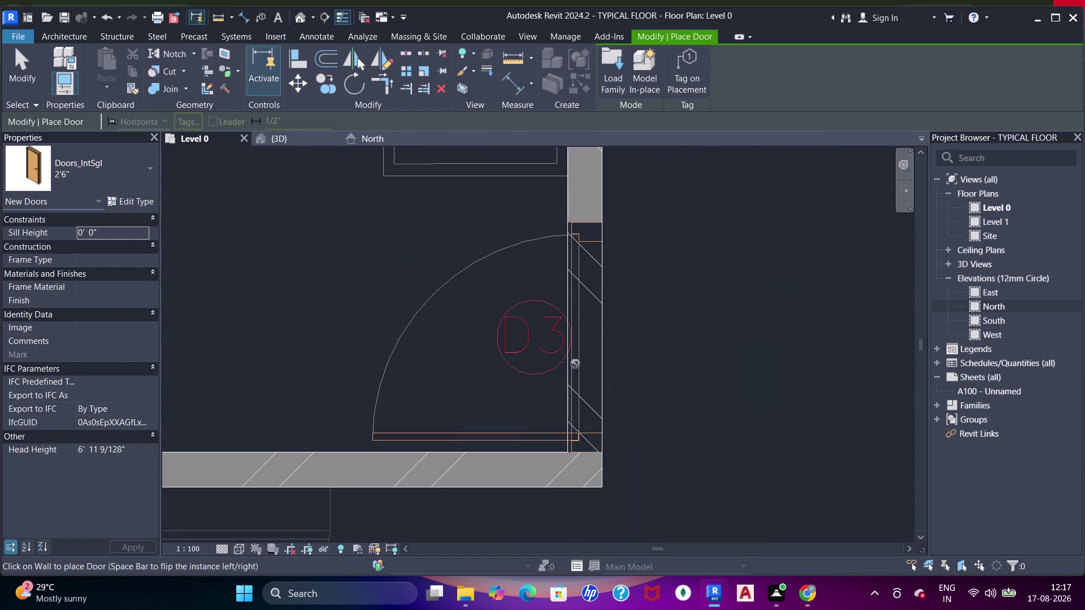
scroll(up, 3)
scroll(down, 3)
middle_drag(566, 369, 569, 397)
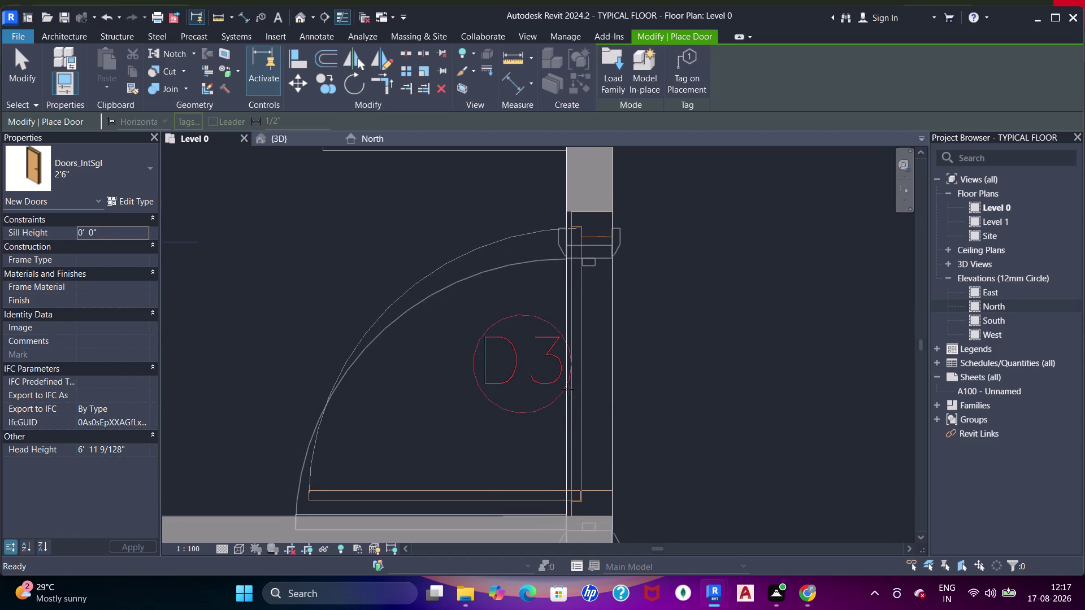
click(567, 366)
Survey the apartment plan, then restart door placement with DR and open the door type list.
scroll(down, 3)
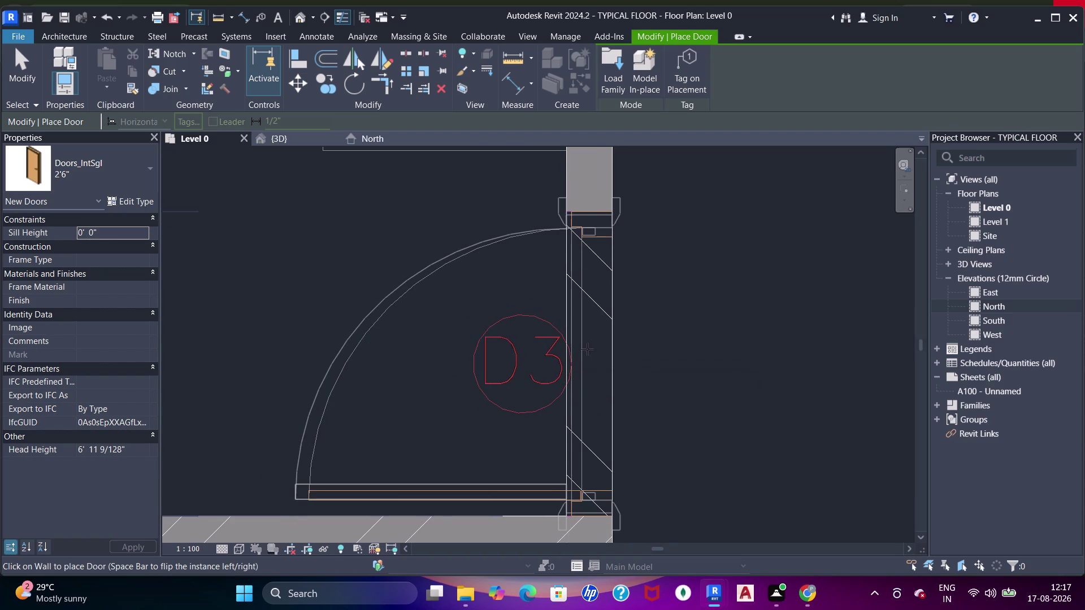
scroll(down, 3)
middle_drag(659, 406, 530, 470)
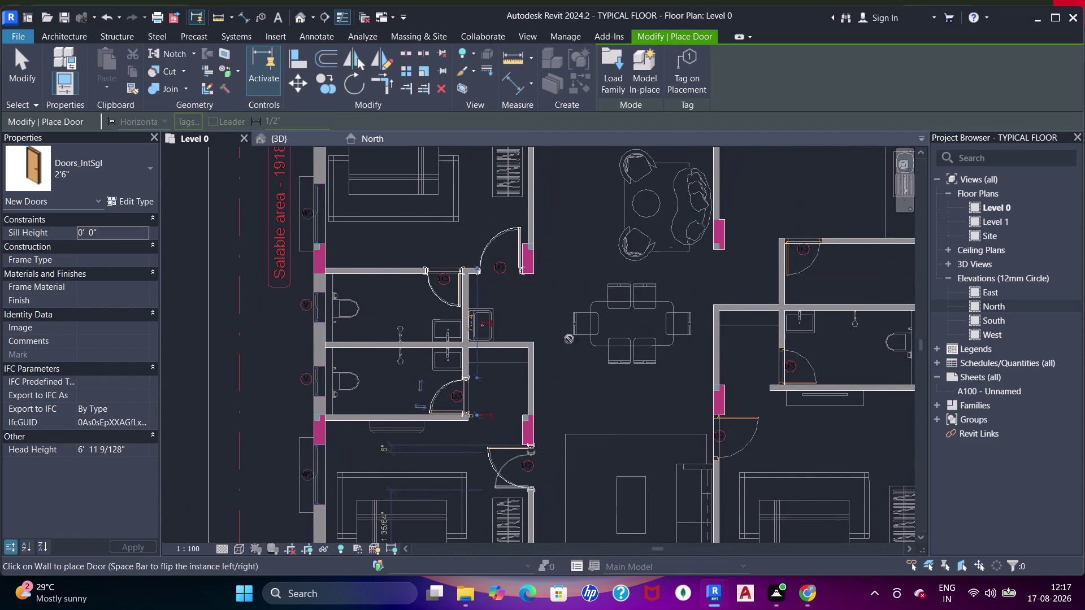
middle_drag(578, 298, 554, 451)
middle_drag(620, 431, 453, 337)
middle_drag(523, 419, 550, 273)
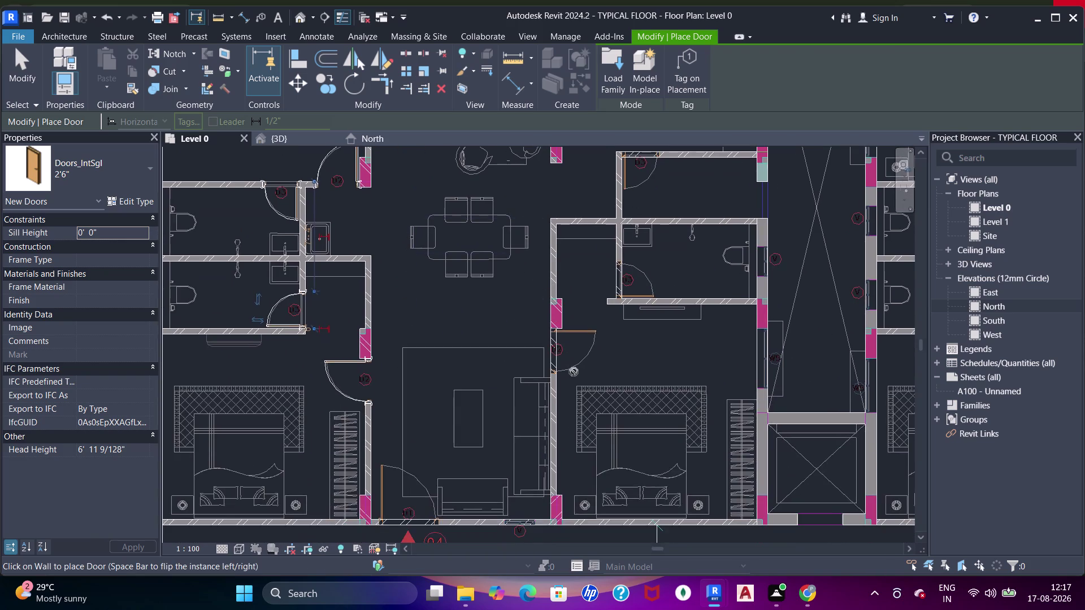
scroll(up, 3)
scroll(down, 3)
scroll(up, 3)
key(Escape)
key(Escape)
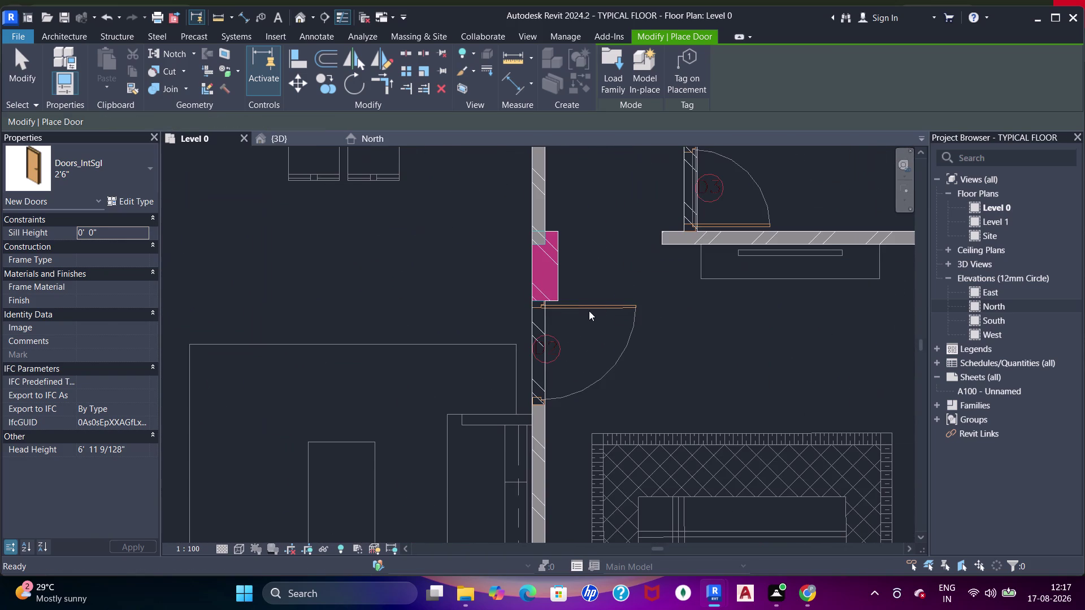
key(Escape)
scroll(down, 3)
key(d)
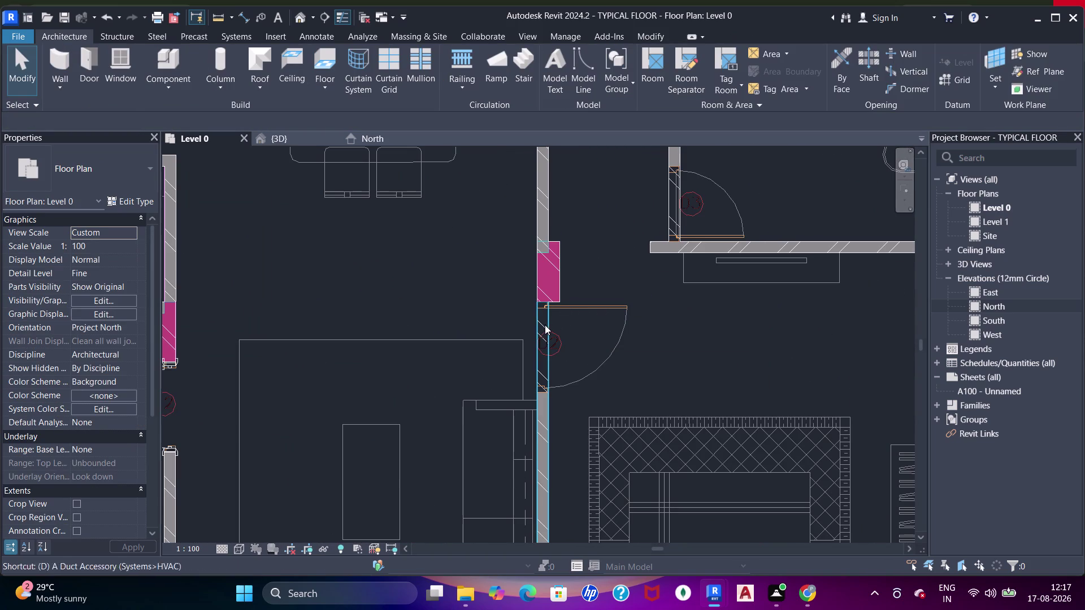
key(r)
click(90, 172)
Choose the 3' door type and place a flipped 3' door in the wall.
scroll(up, 3)
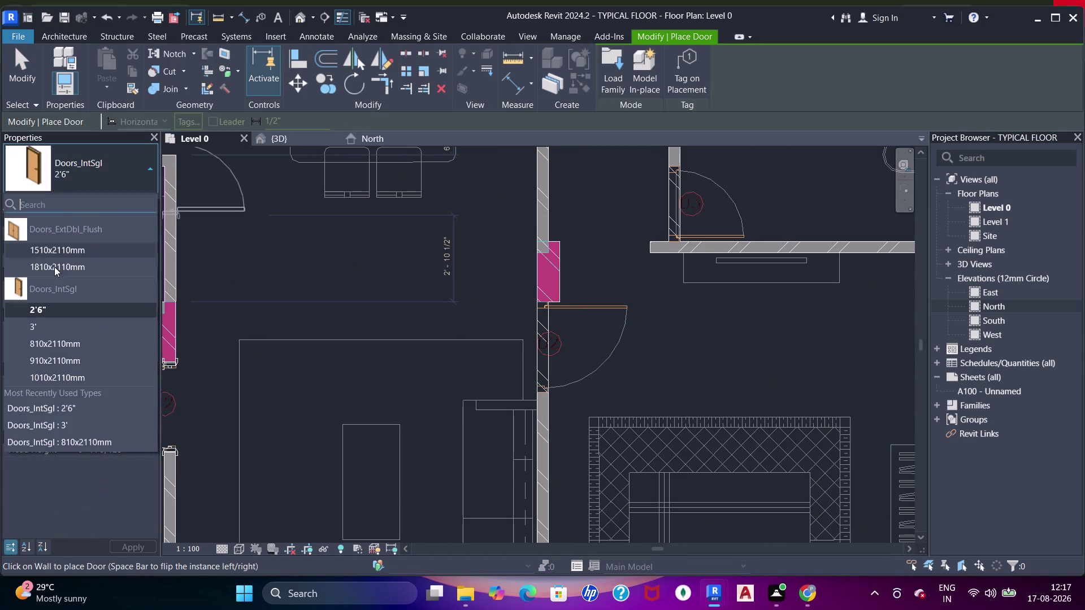
click(45, 331)
scroll(up, 3)
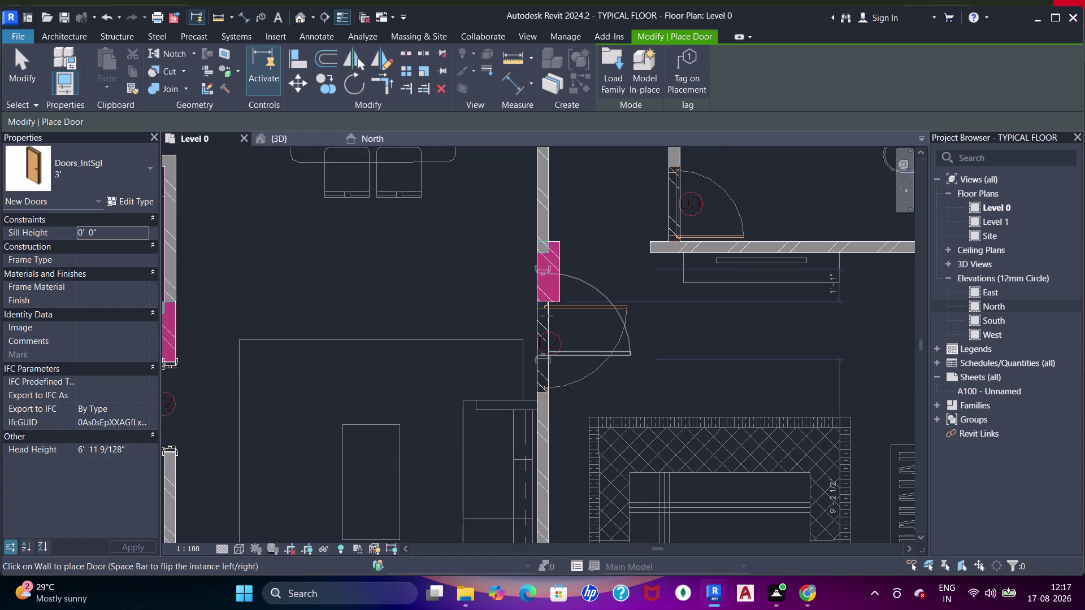
scroll(up, 3)
key(space)
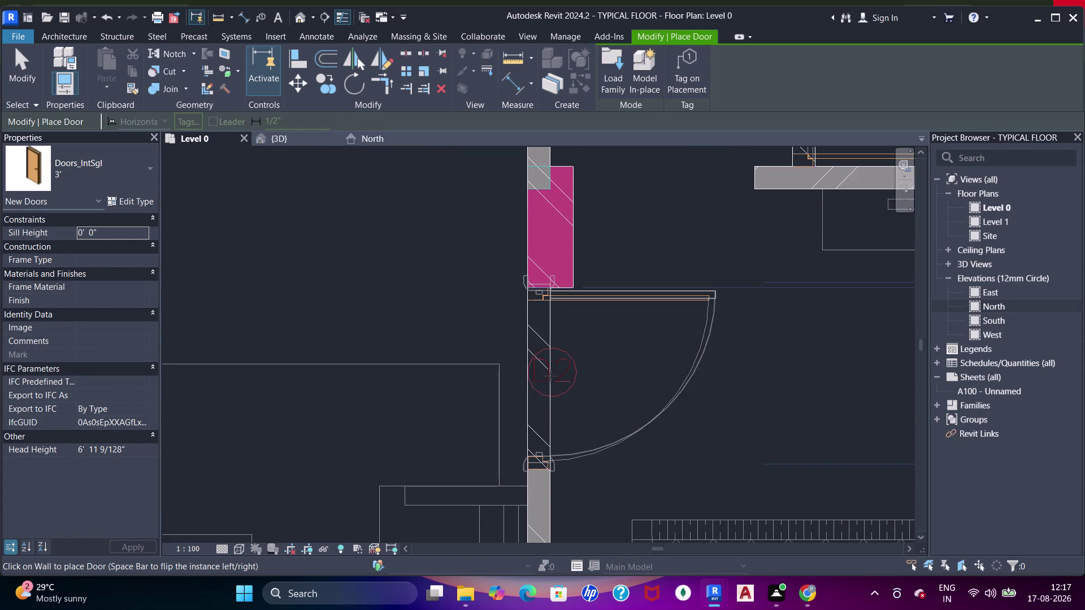
click(551, 377)
Exit placement, restart the Door tool with DR, and open the Type Selector list.
scroll(down, 3)
middle_drag(535, 361, 625, 374)
scroll(down, 3)
middle_click(456, 379)
click(98, 187)
scroll(up, 3)
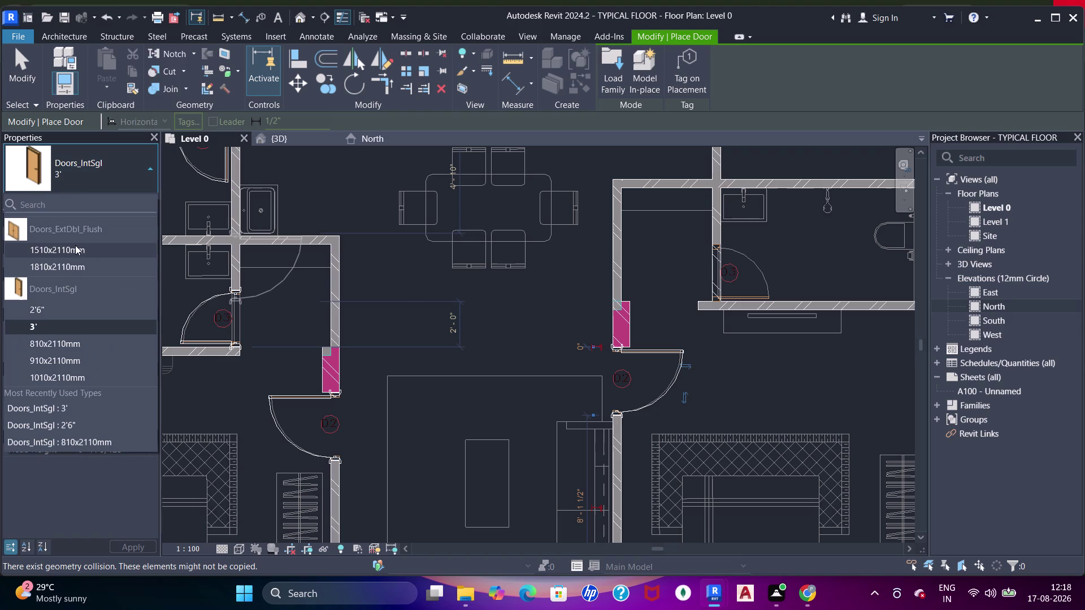
key(Escape)
key(Escape)
key(Escape)
text(d)
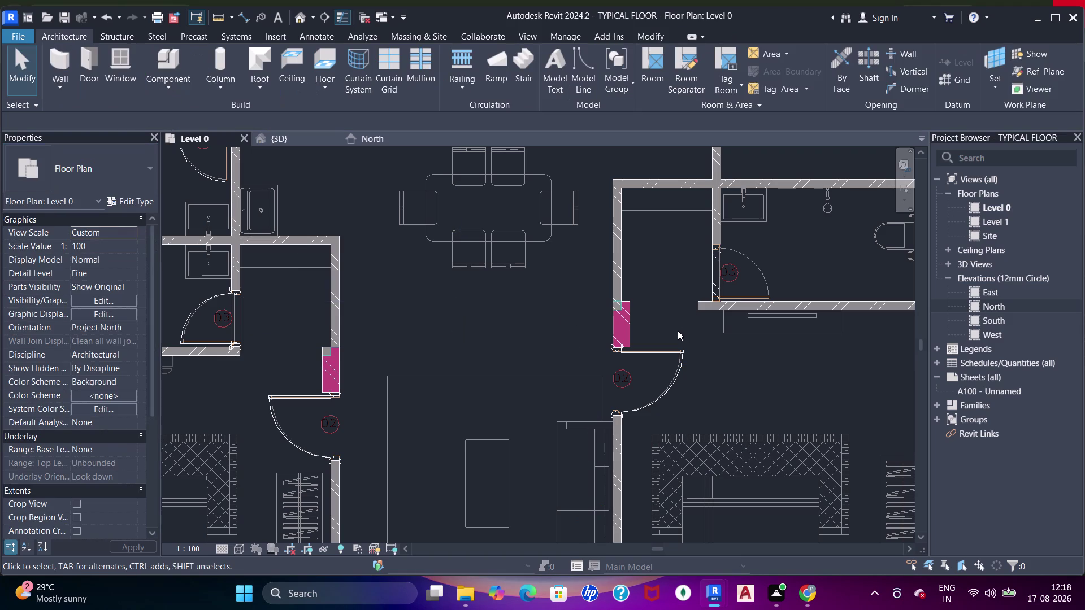
text(r)
click(63, 187)
scroll(up, 3)
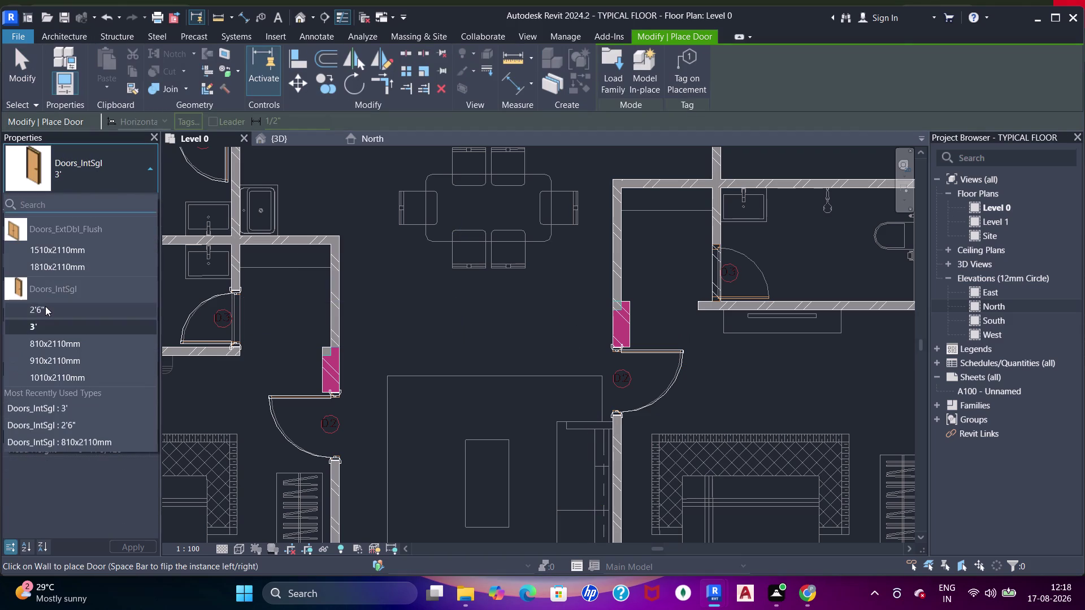
Select the Doors_IntSgl 2'6" type and place a door in the first bathroom wall.
click(45, 306)
middle_drag(748, 278, 685, 334)
scroll(up, 3)
middle_drag(715, 299, 700, 314)
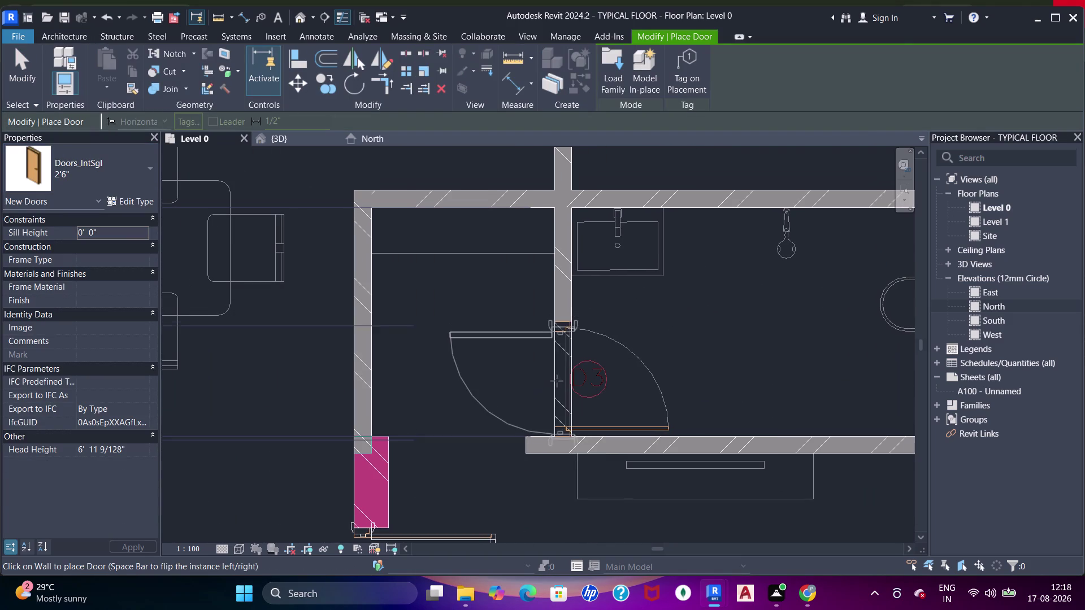
scroll(up, 3)
middle_drag(574, 393, 574, 362)
click(569, 336)
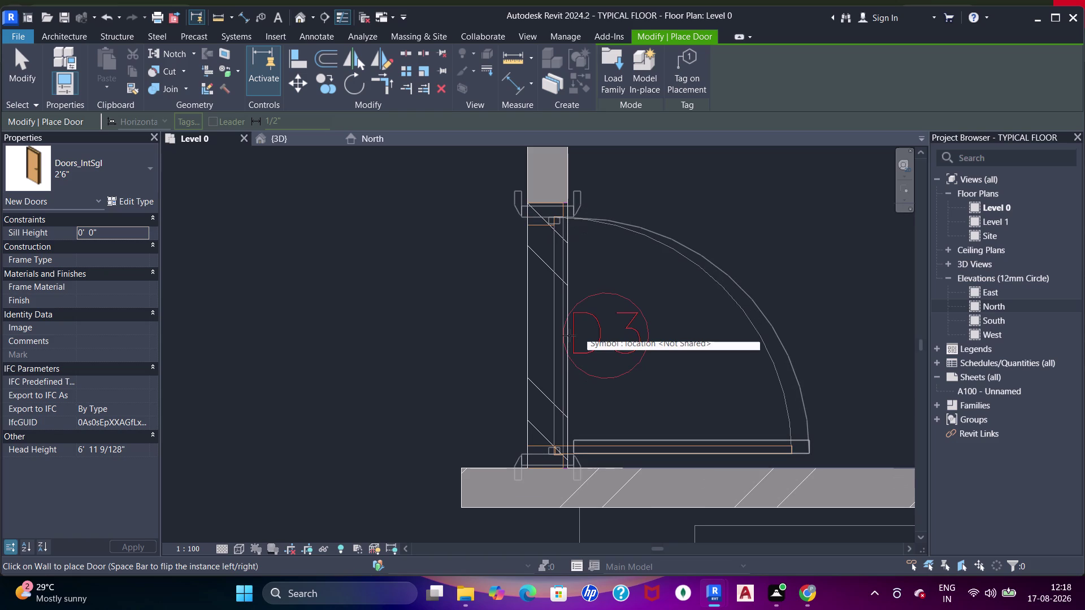
Place a 2'6" door at the top corner of the upper bathroom.
scroll(down, 3)
middle_drag(823, 307, 538, 324)
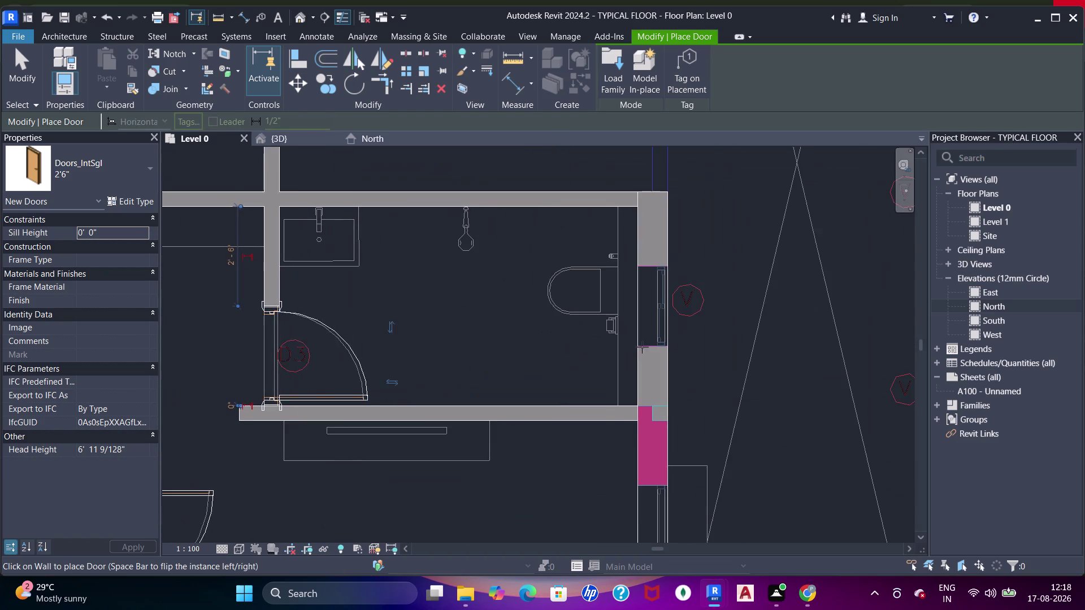
scroll(down, 3)
middle_drag(502, 403, 607, 515)
middle_drag(474, 220, 513, 270)
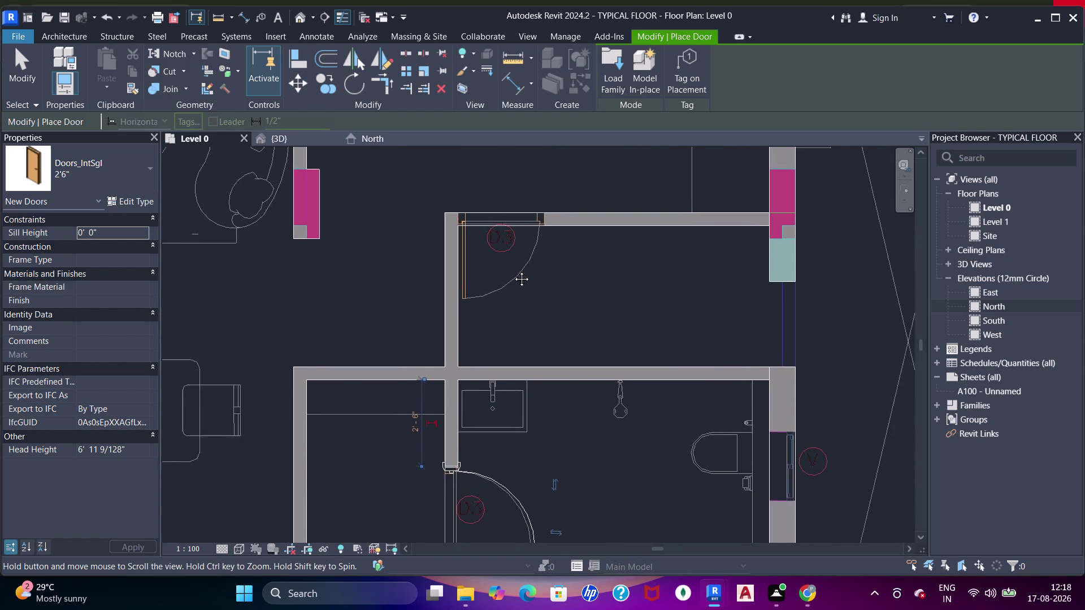
middle_drag(513, 271, 513, 271)
scroll(up, 3)
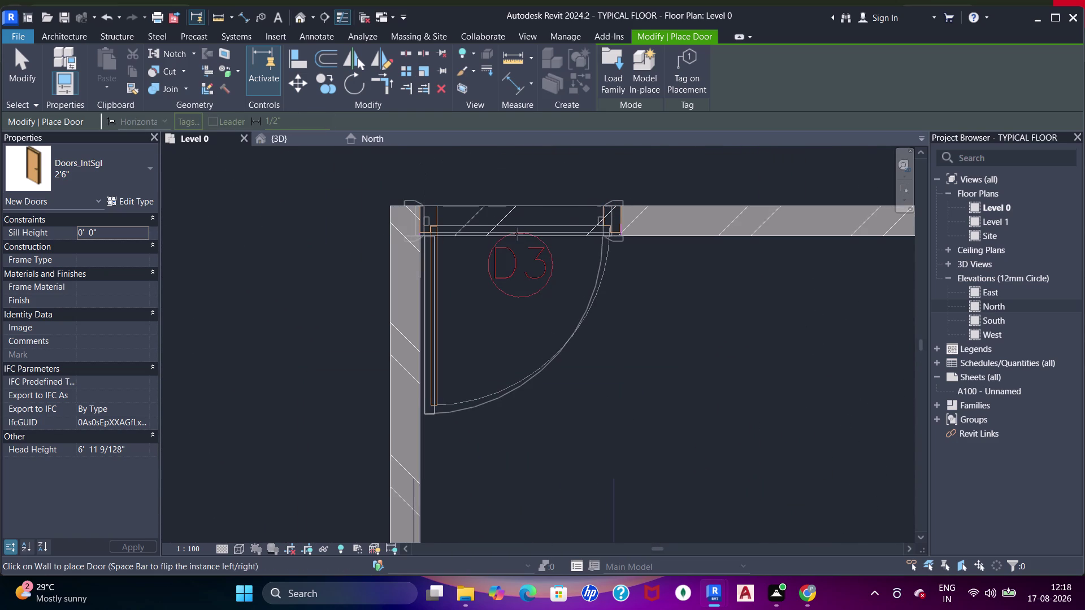
click(521, 235)
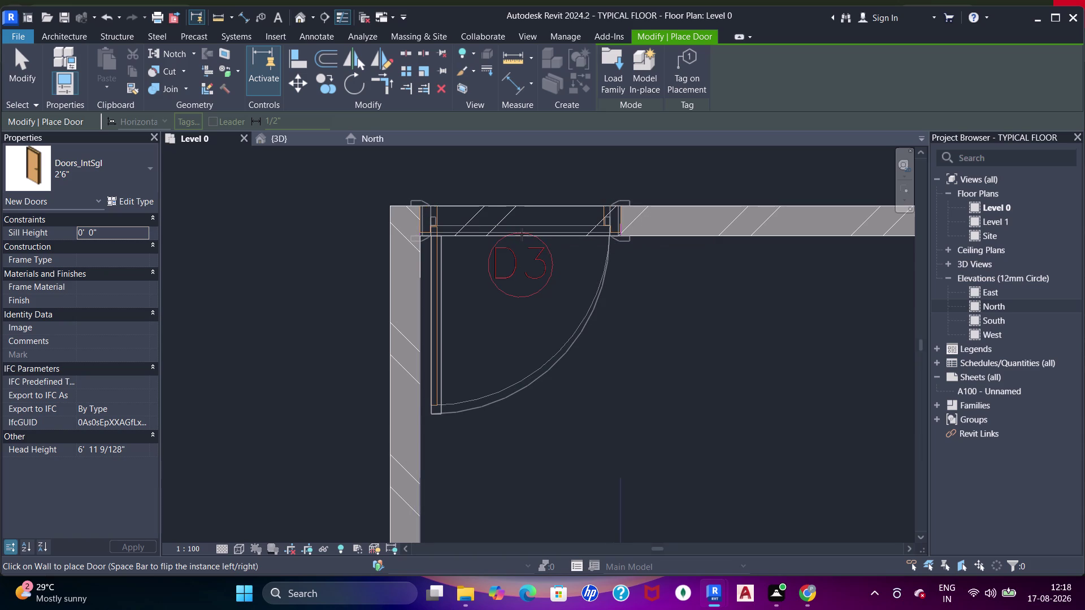
Place a 2'6" door with flipped swing in a lower unit's bathroom side wall.
scroll(down, 3)
middle_drag(530, 272, 548, 361)
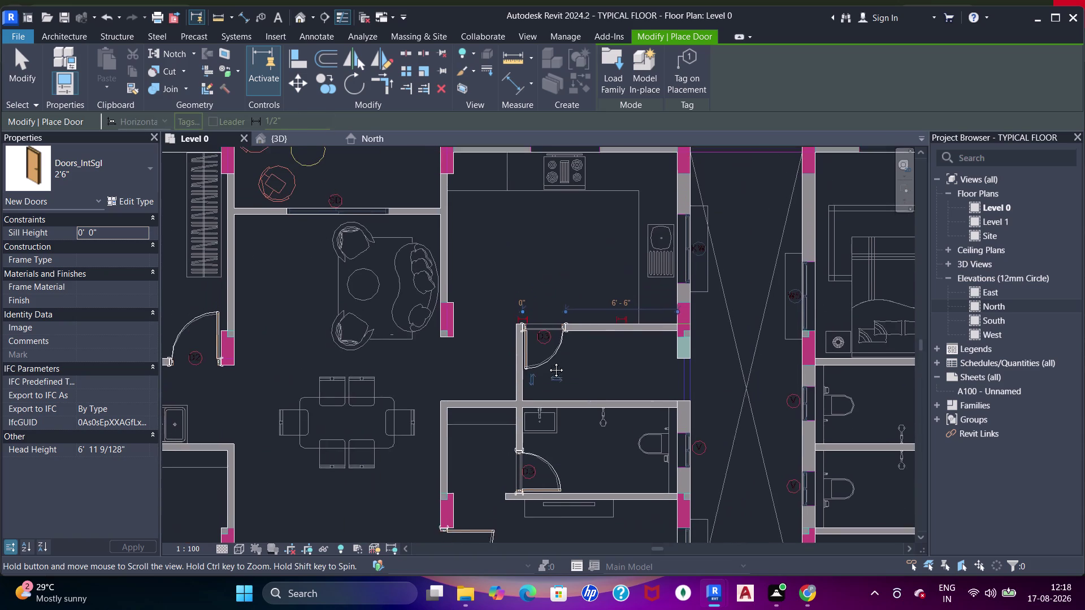
middle_drag(548, 361, 558, 222)
middle_drag(618, 315, 491, 298)
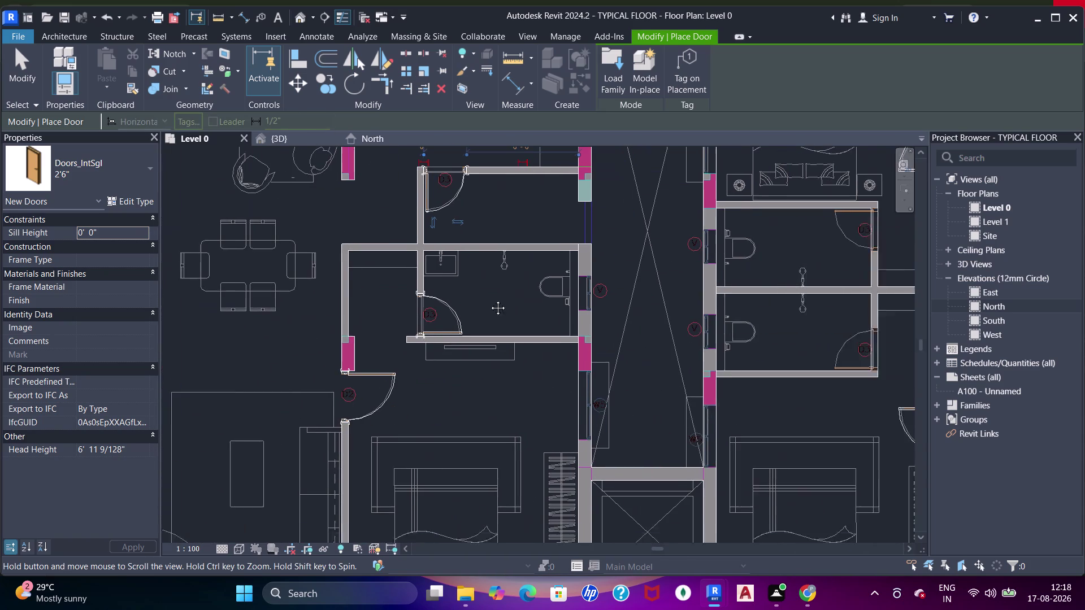
middle_drag(686, 295, 729, 181)
middle_drag(500, 321, 627, 204)
middle_drag(694, 283, 533, 321)
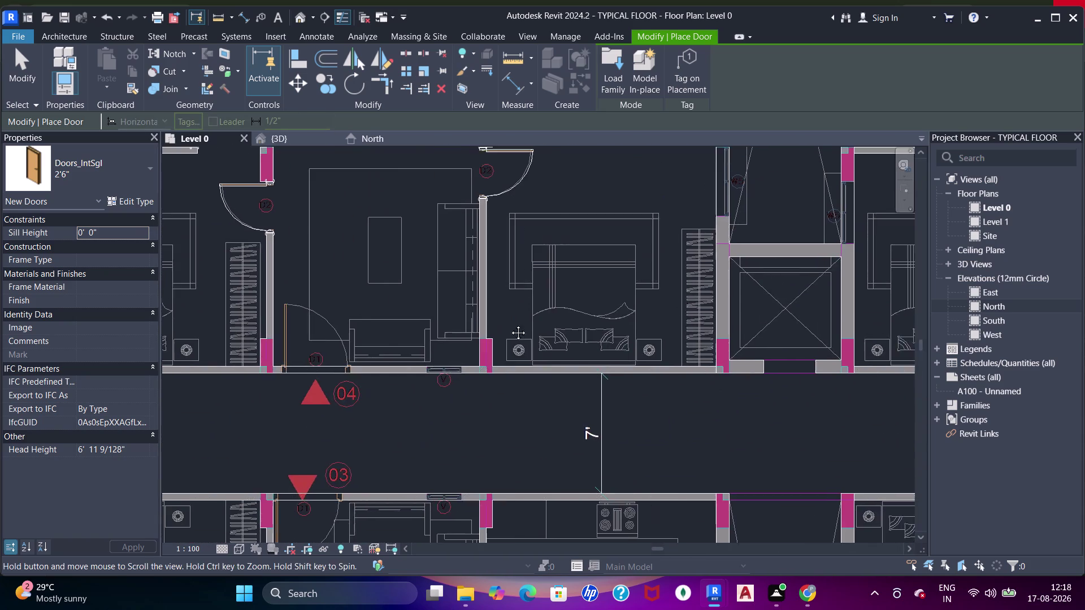
middle_drag(532, 321, 457, 331)
middle_drag(834, 321, 606, 473)
scroll(up, 3)
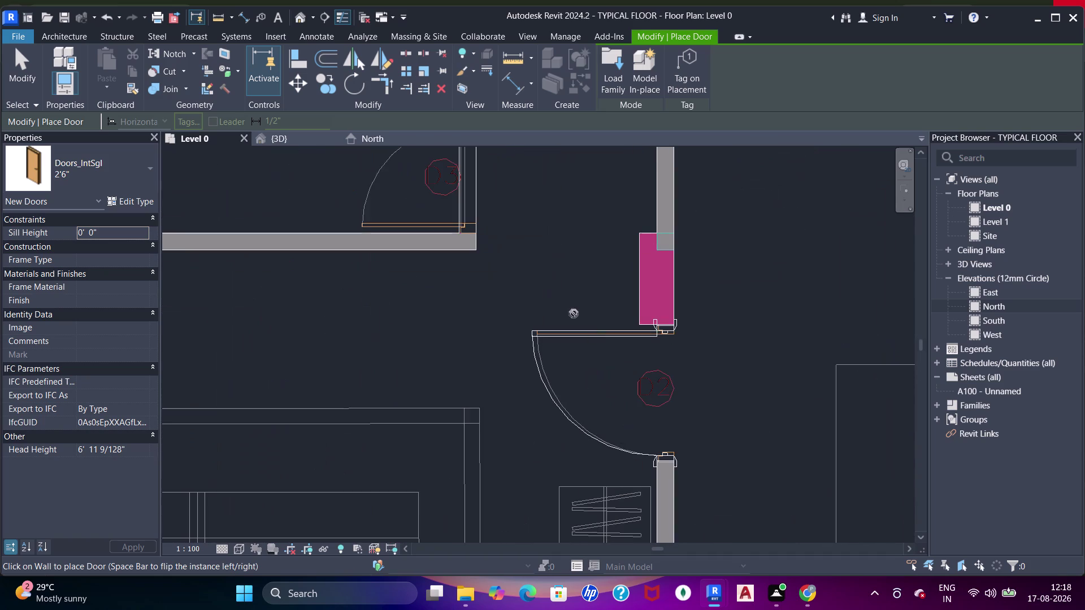
middle_drag(546, 269, 550, 278)
middle_drag(502, 238, 614, 404)
scroll(up, 3)
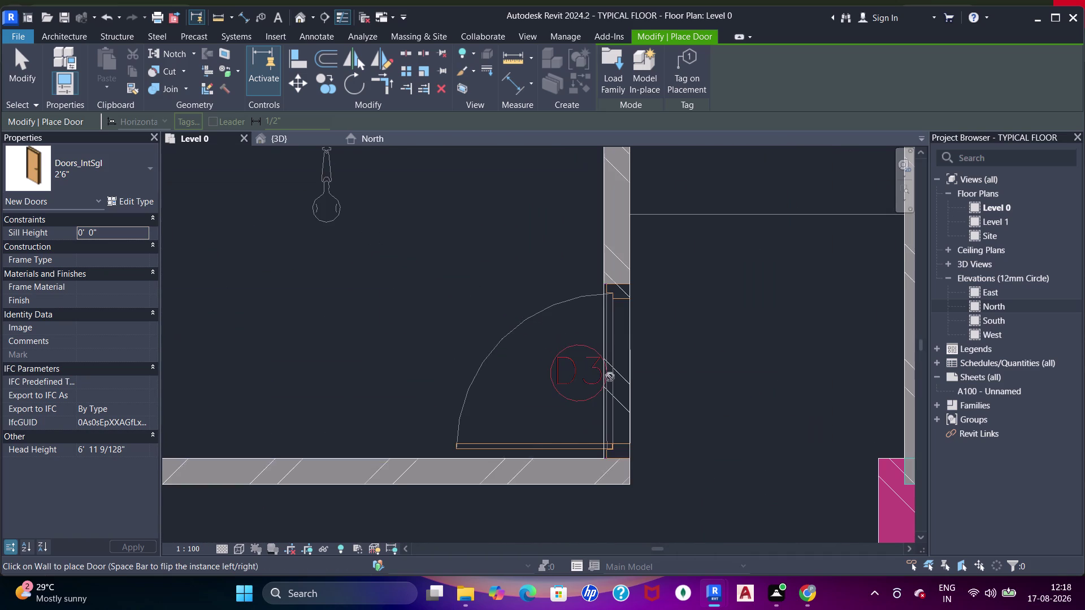
key(space)
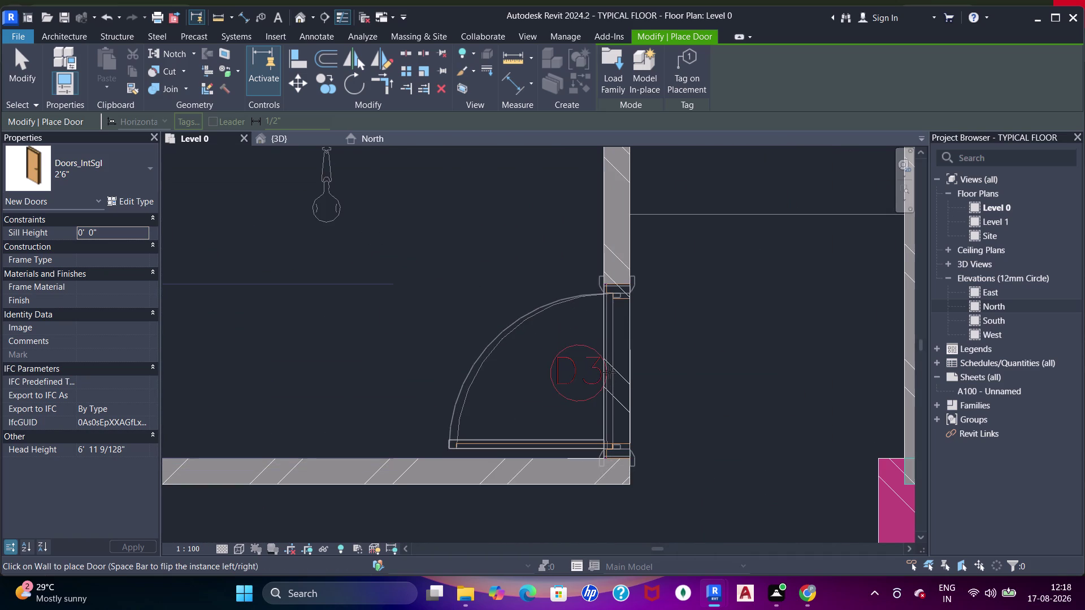
click(609, 371)
Place a swing-flipped 2'6" door in the neighbouring bathroom wall.
scroll(down, 3)
middle_drag(643, 243, 640, 344)
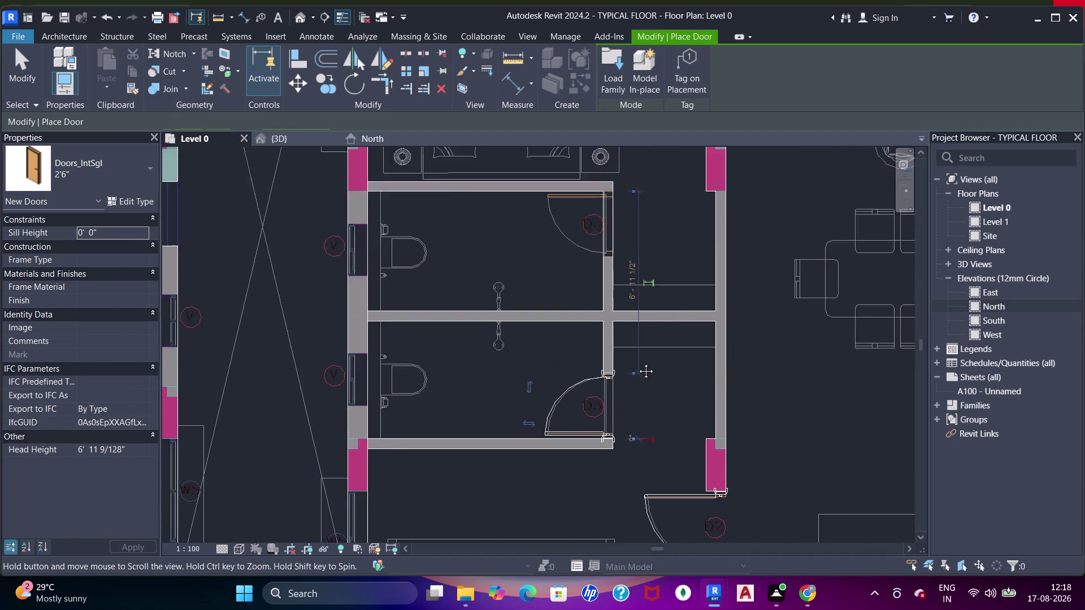
middle_drag(640, 344, 632, 378)
scroll(up, 3)
key(space)
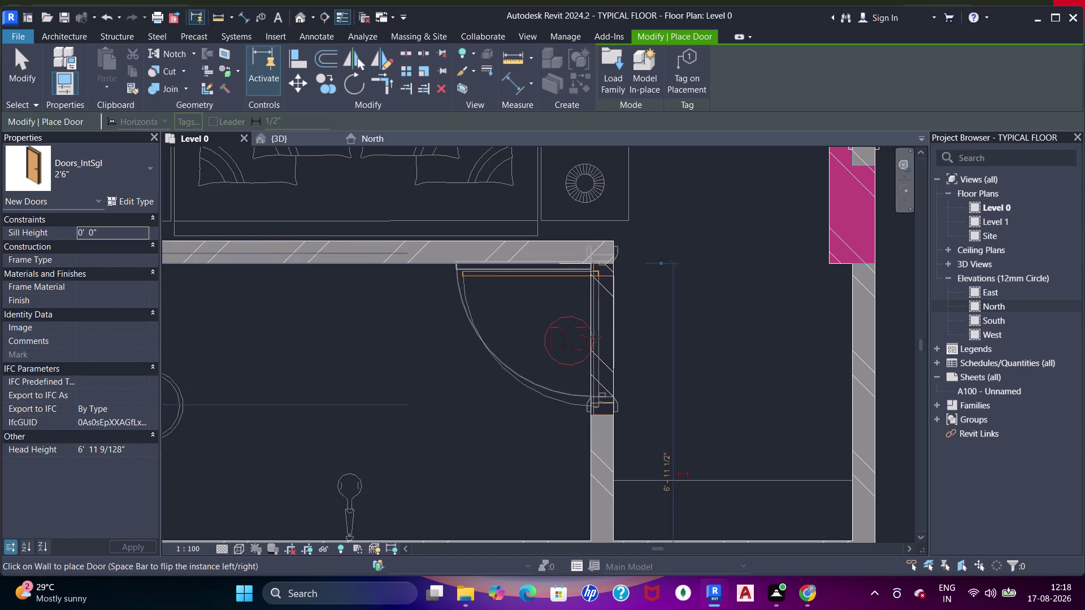
scroll(up, 3)
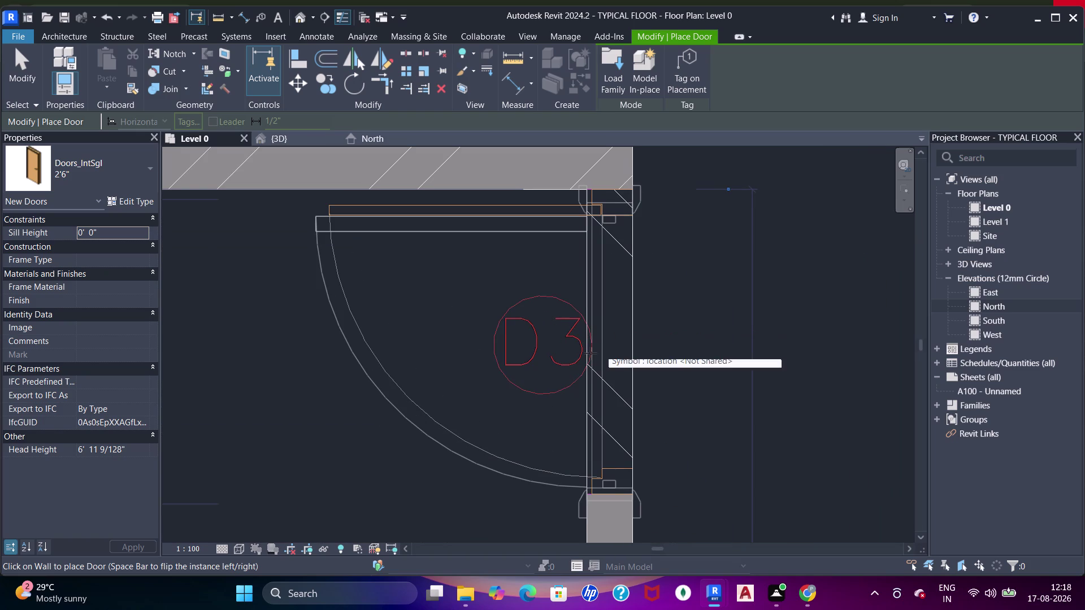
click(591, 343)
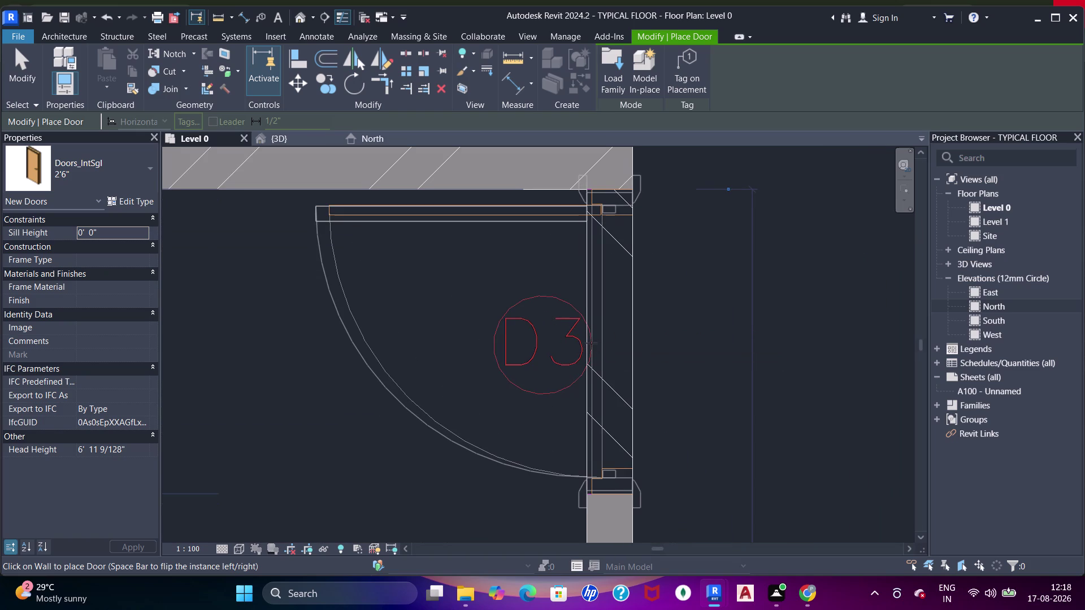
Place a 2'6" door in the bathroom wall near the dining area.
scroll(down, 3)
middle_drag(589, 299, 575, 361)
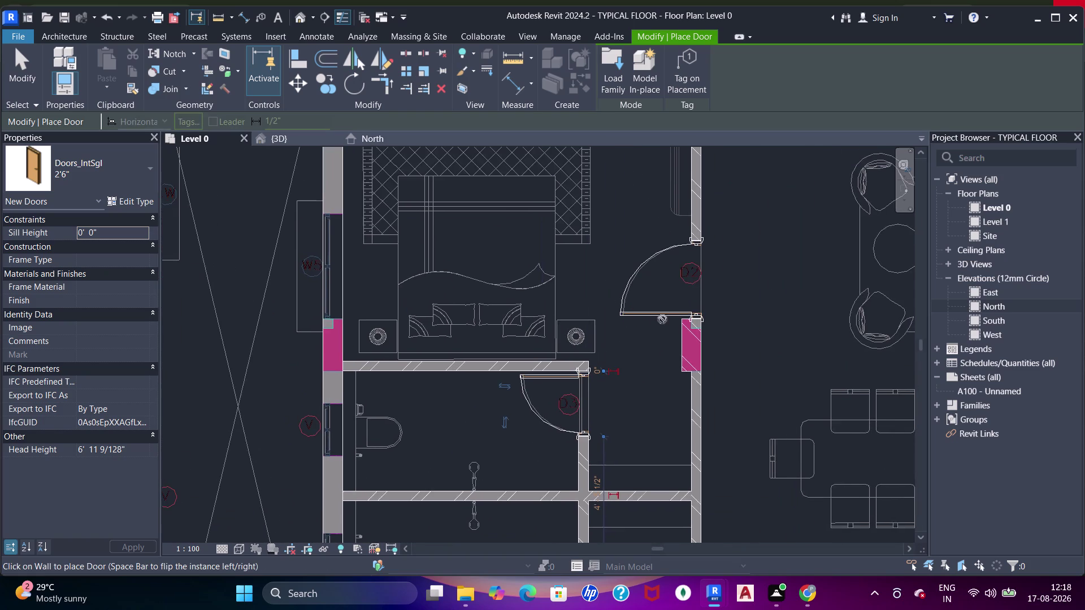
scroll(down, 3)
middle_drag(721, 320, 542, 369)
middle_drag(640, 296, 570, 339)
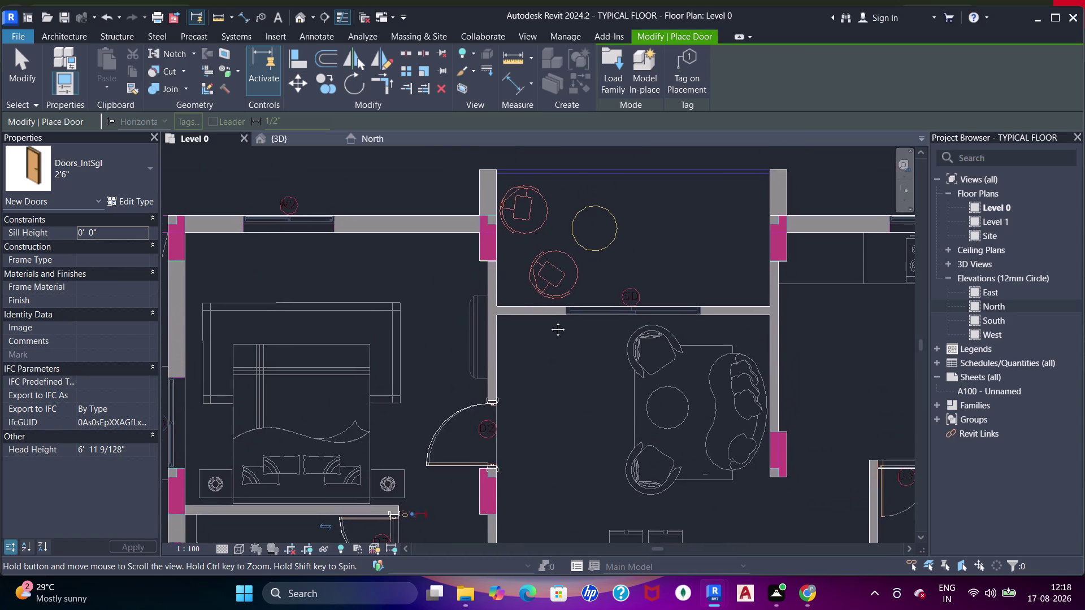
middle_drag(570, 339, 515, 270)
middle_drag(694, 373, 588, 222)
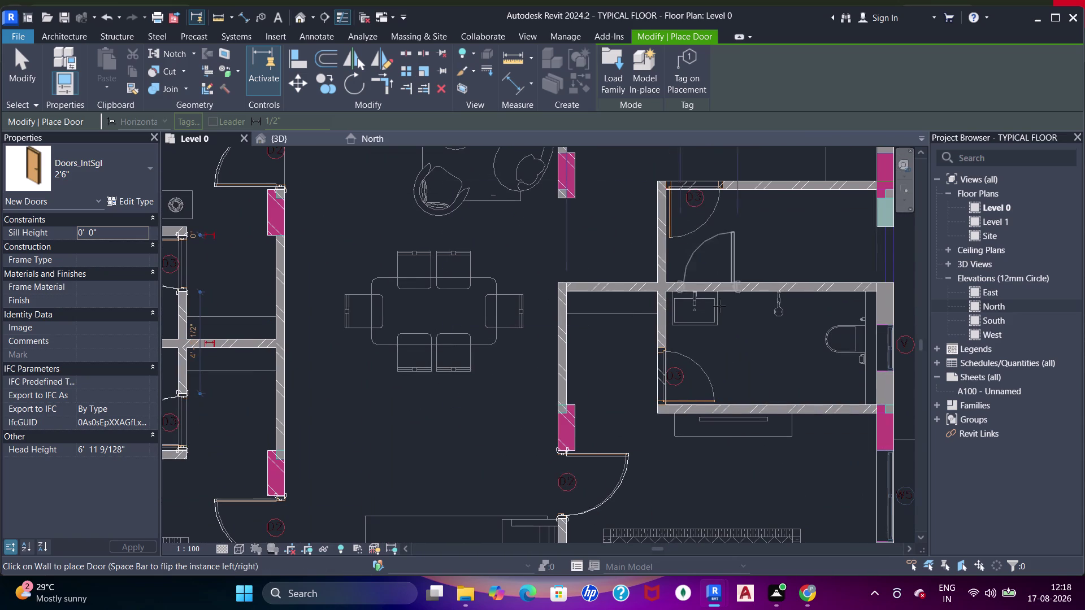
scroll(up, 3)
scroll(up, 3)
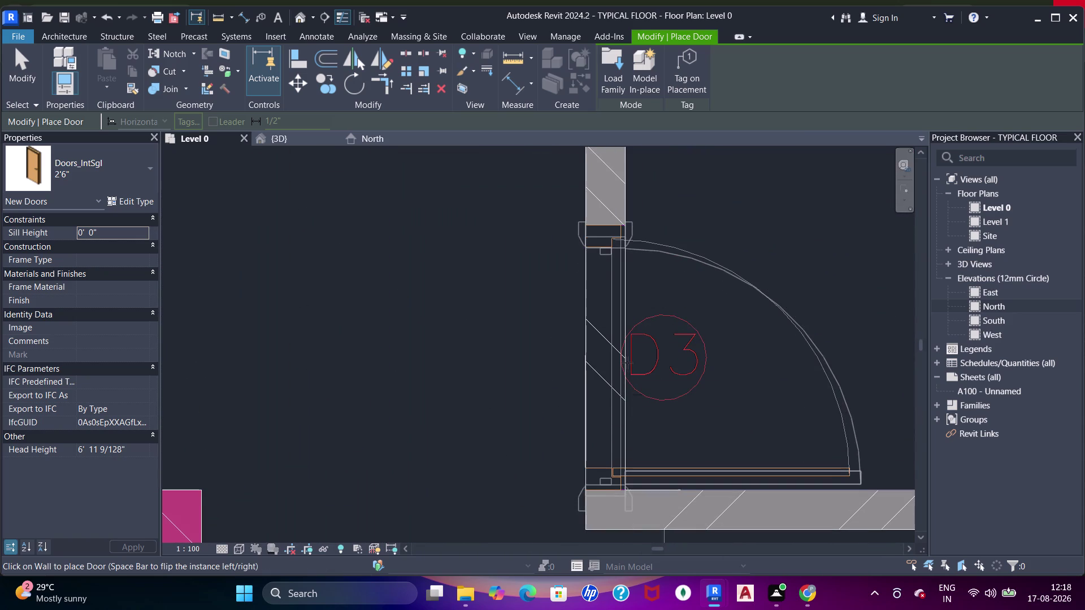
click(627, 359)
Place a 2'6" door in the top bathroom wall and review the placed doors.
scroll(down, 3)
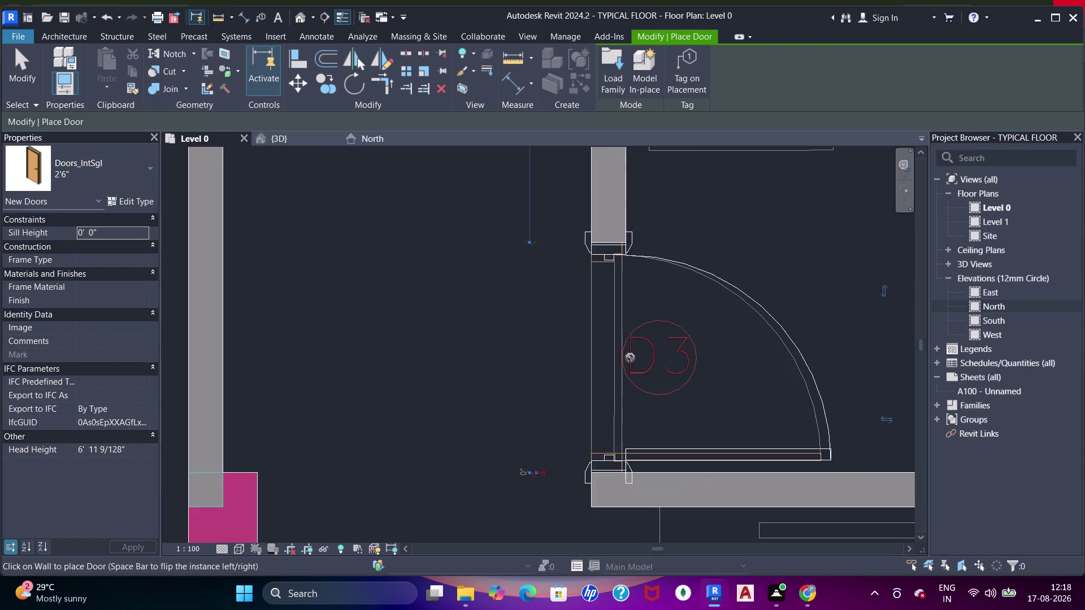
scroll(down, 3)
middle_drag(689, 241, 616, 444)
scroll(up, 3)
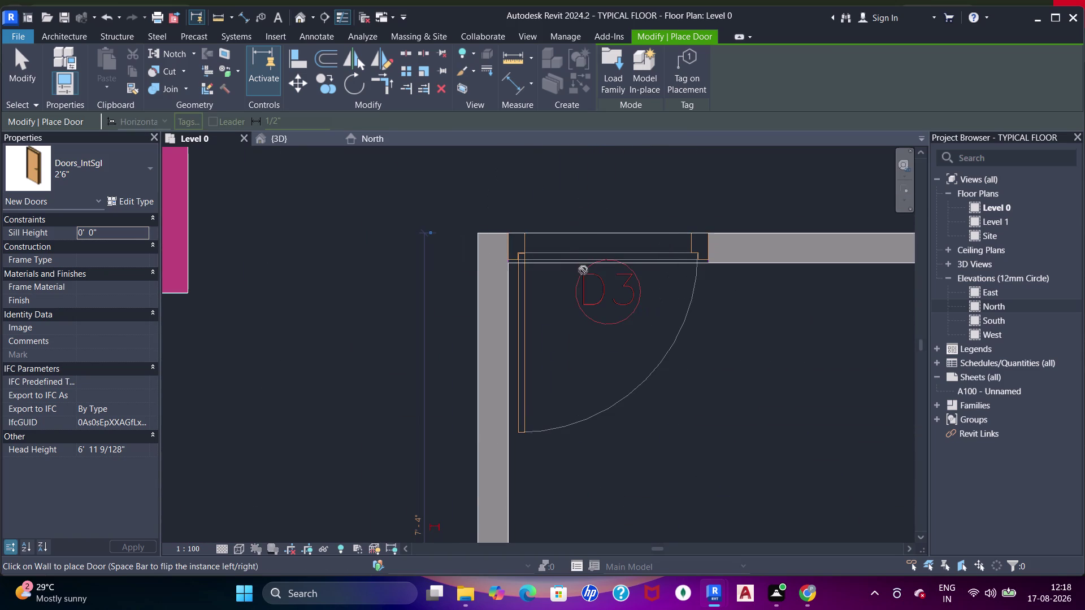
click(609, 261)
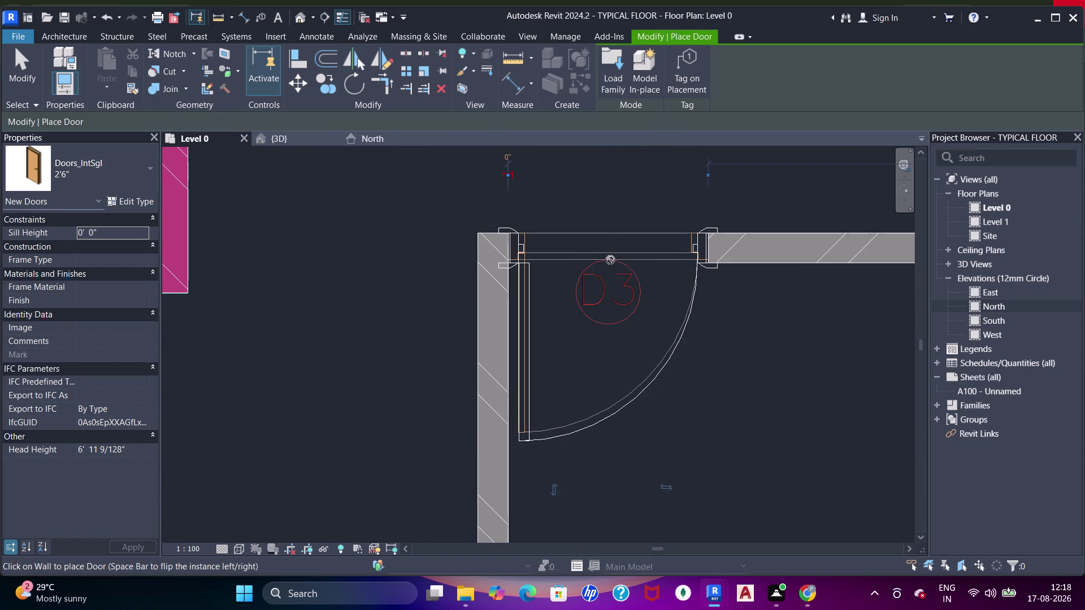
scroll(down, 3)
middle_drag(691, 360, 693, 446)
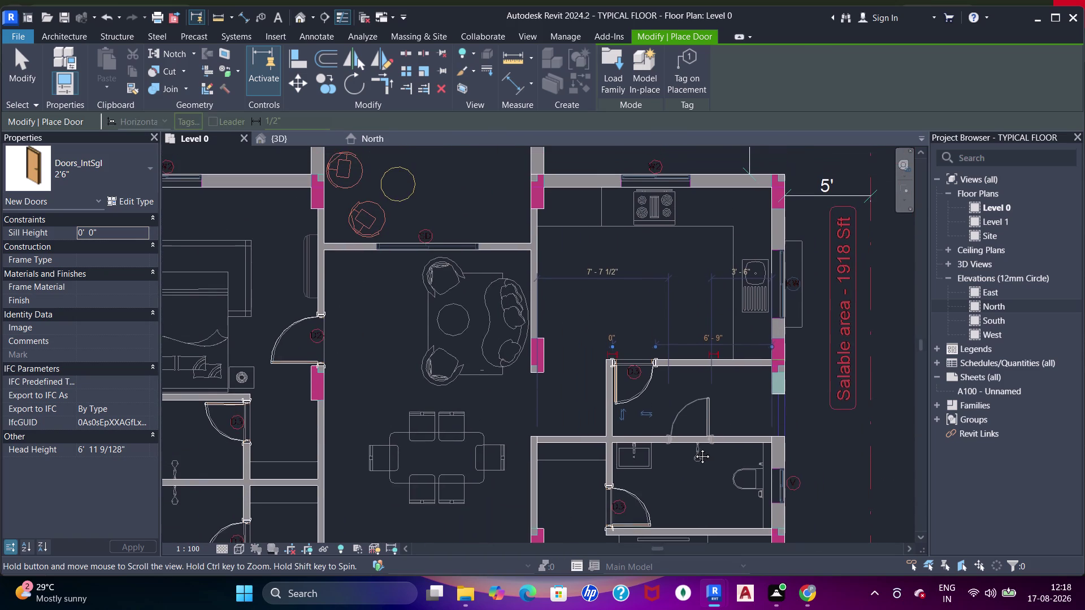
middle_drag(693, 446, 695, 196)
middle_drag(724, 224, 732, 194)
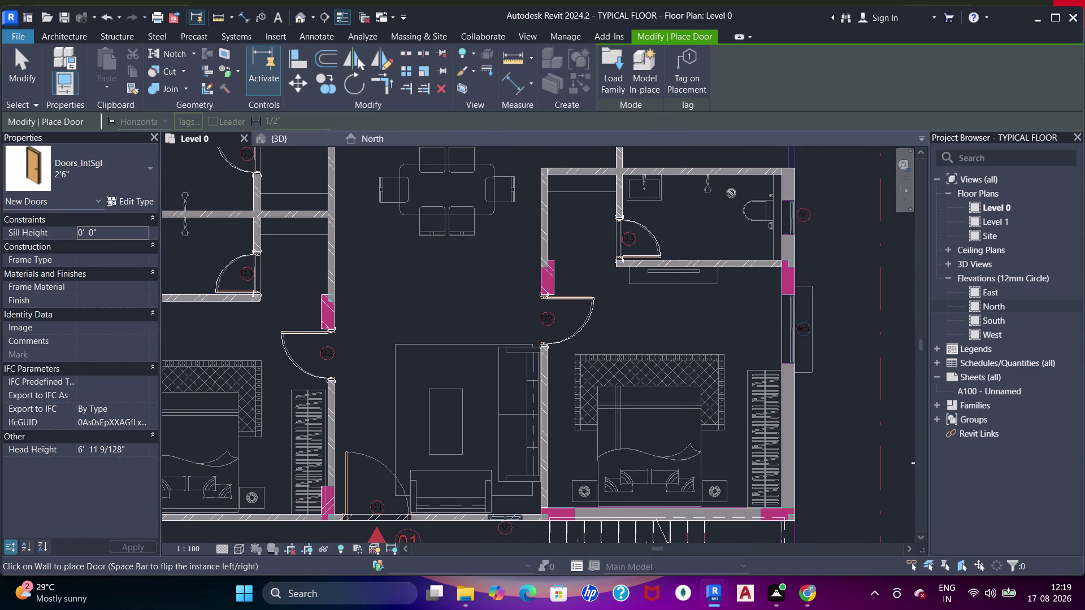